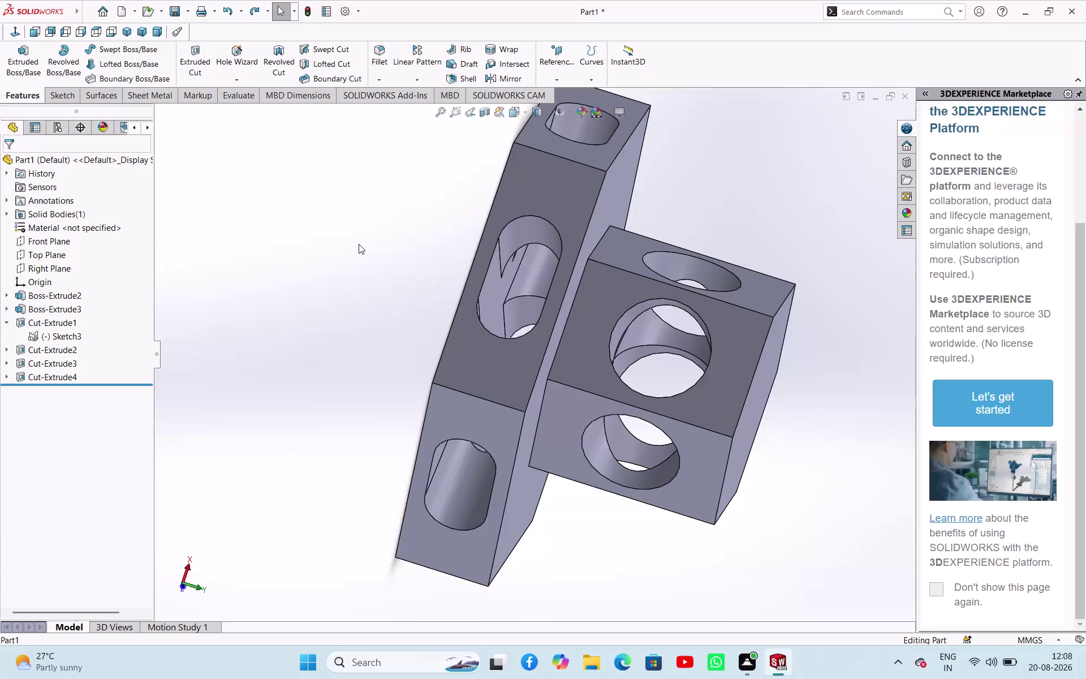
Orient the bracket model to the Front view with Ctrl+1.
key(ctrl+1)
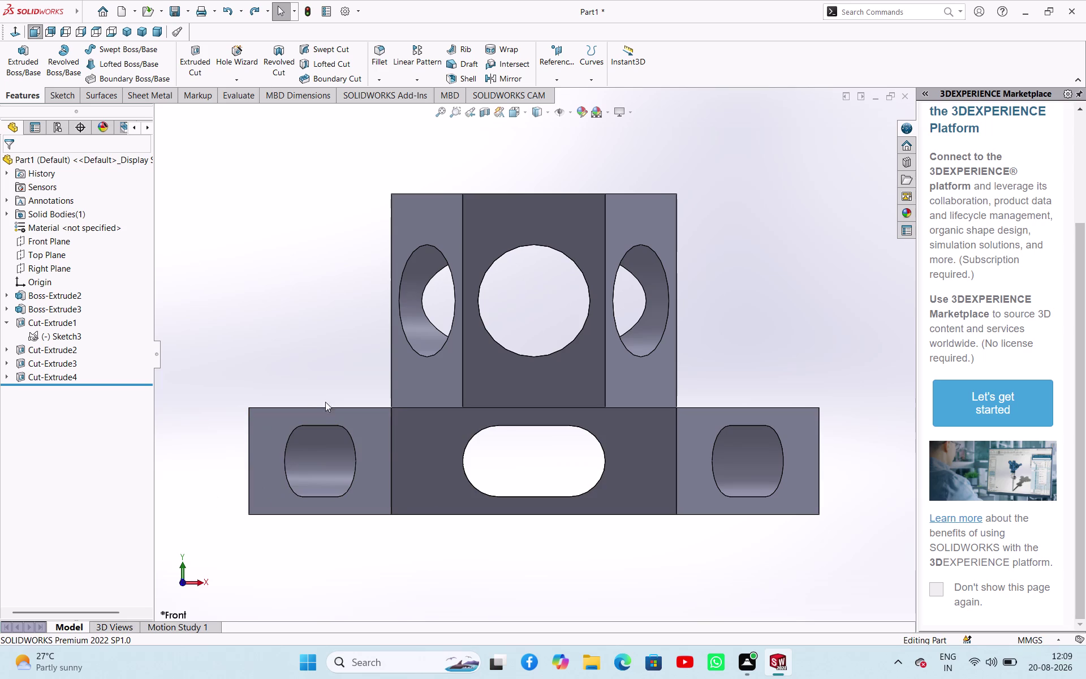
middle_drag(430, 370, 548, 462)
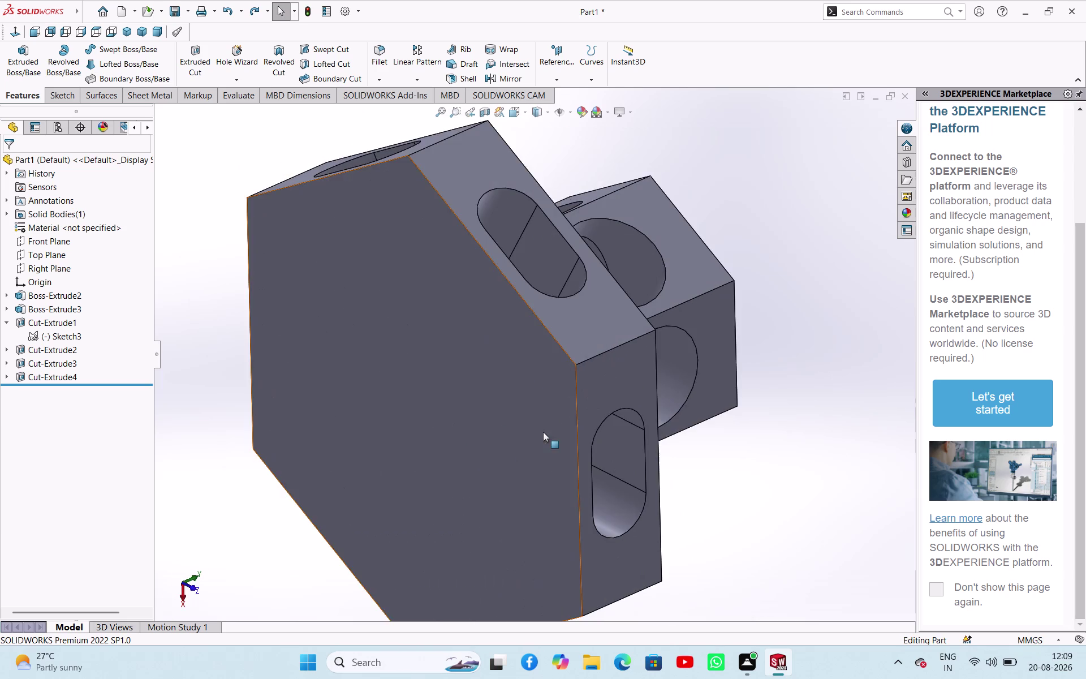
middle_drag(543, 432, 510, 535)
middle_drag(596, 354, 370, 434)
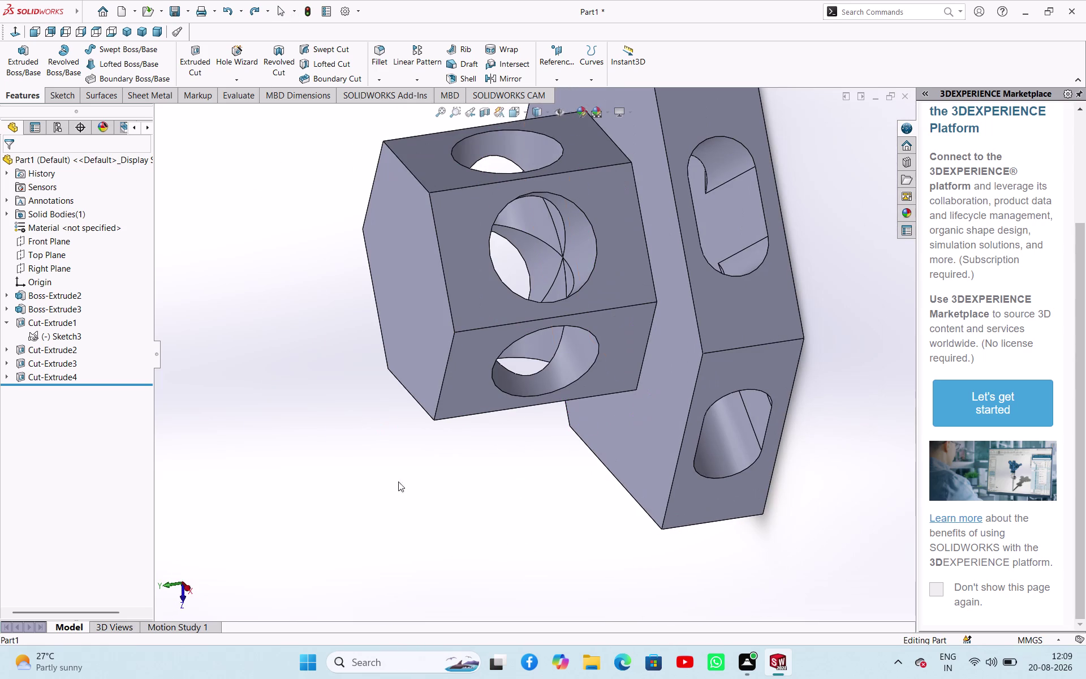
scroll(down, 3)
middle_drag(463, 270, 477, 278)
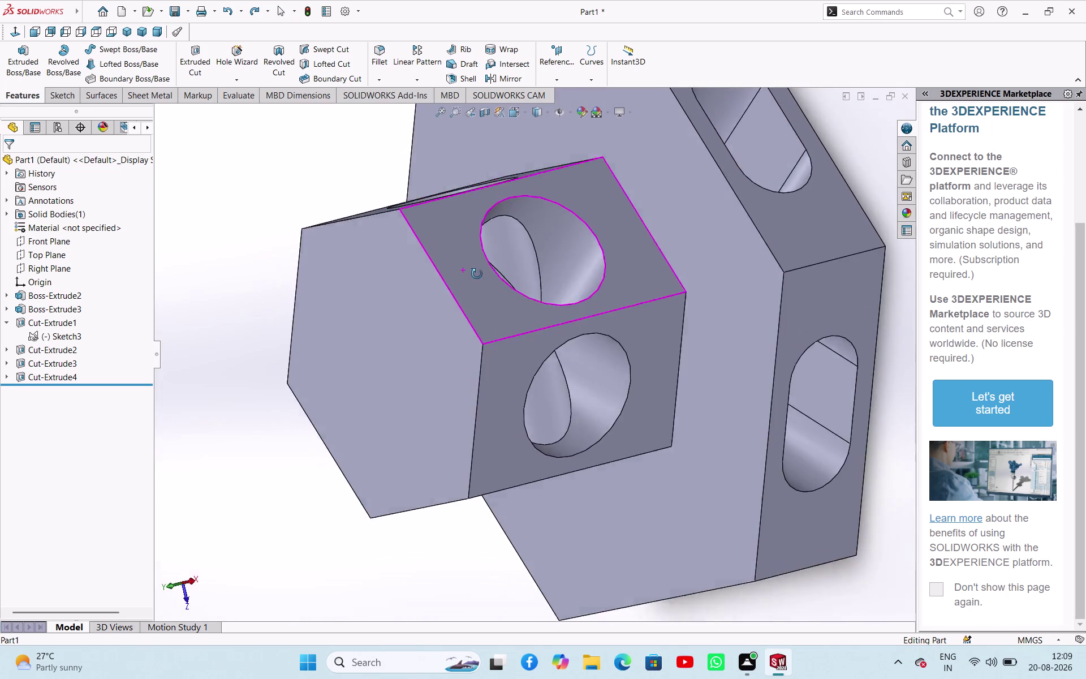
middle_drag(477, 277, 543, 223)
scroll(down, 3)
scroll(up, 3)
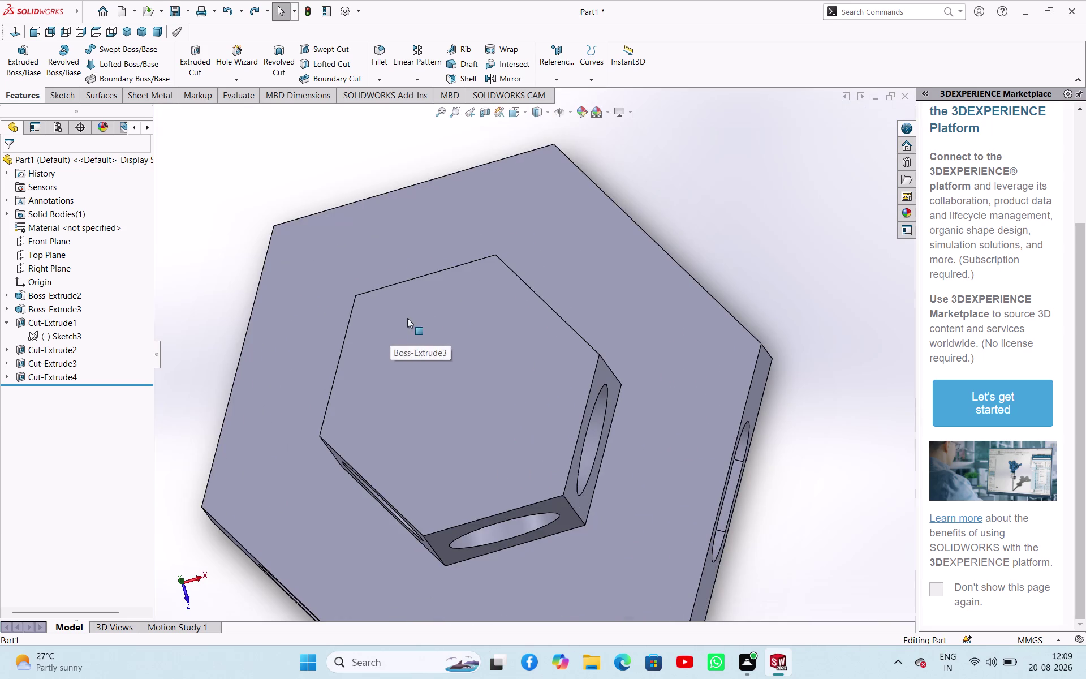
middle_drag(574, 367, 619, 363)
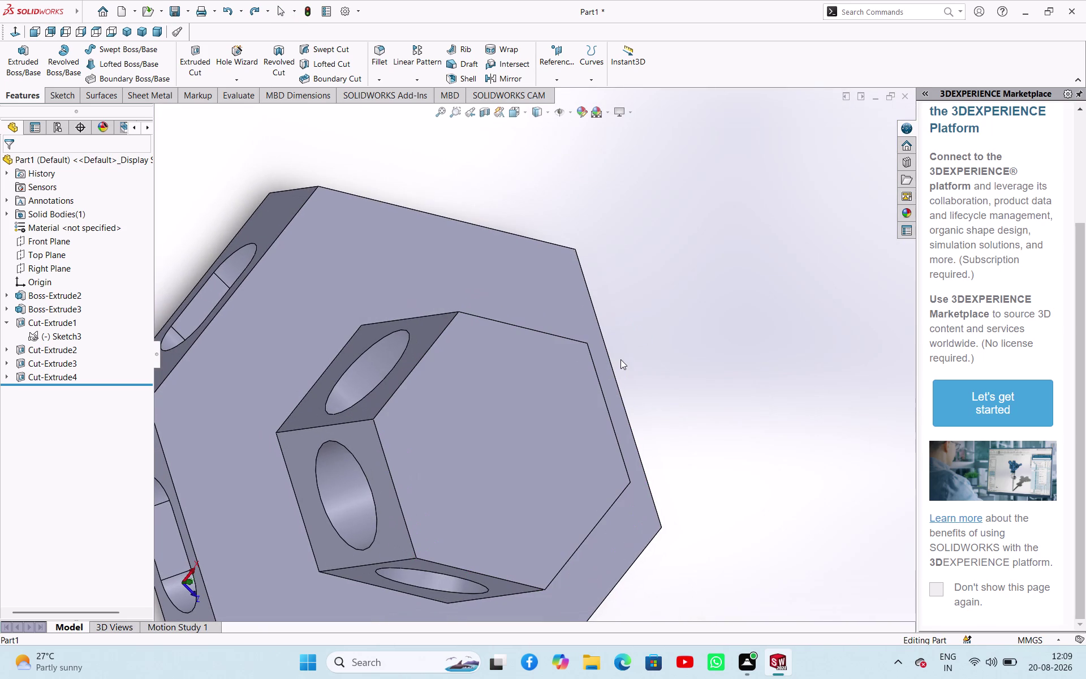
scroll(down, 3)
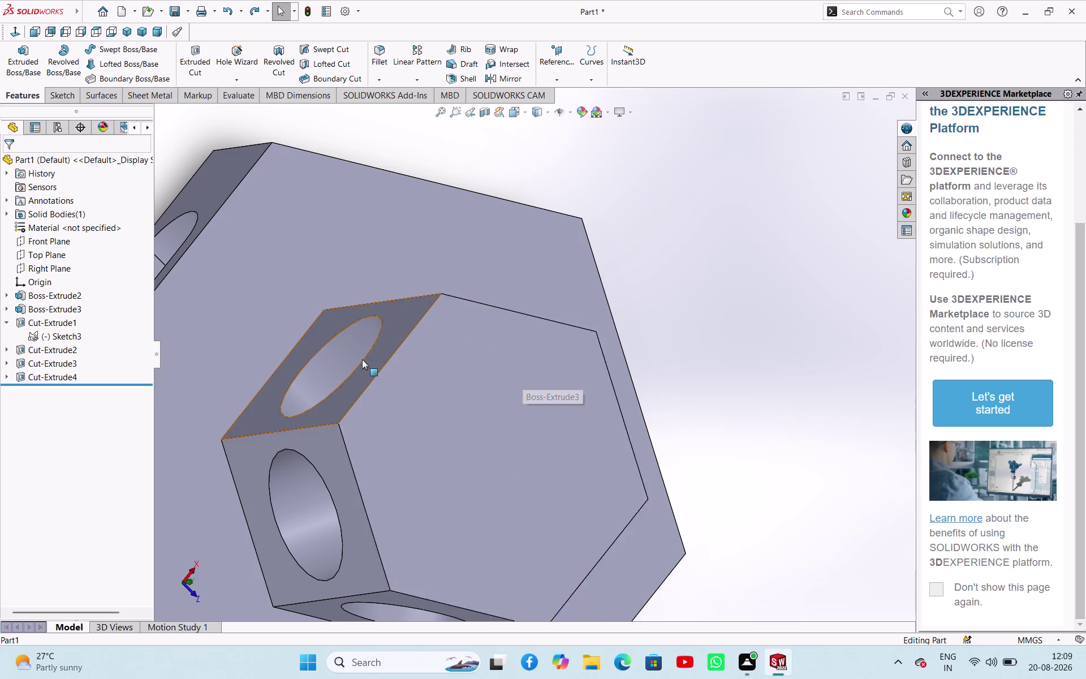
scroll(down, 3)
scroll(down, 3)
scroll(up, 3)
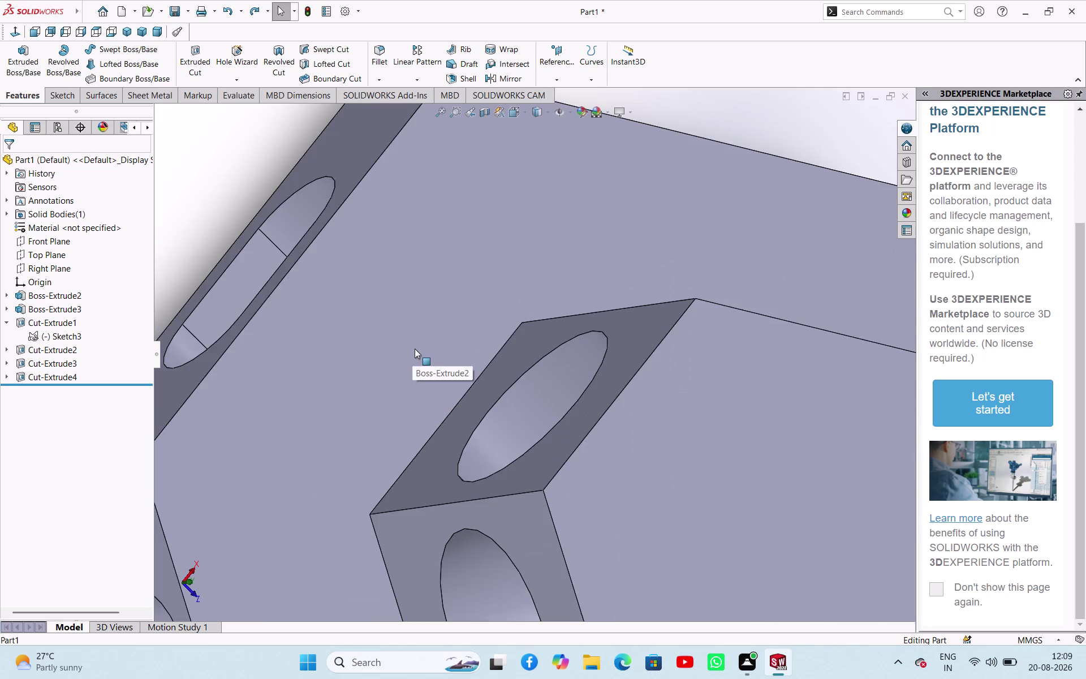
scroll(up, 3)
middle_drag(662, 371, 564, 330)
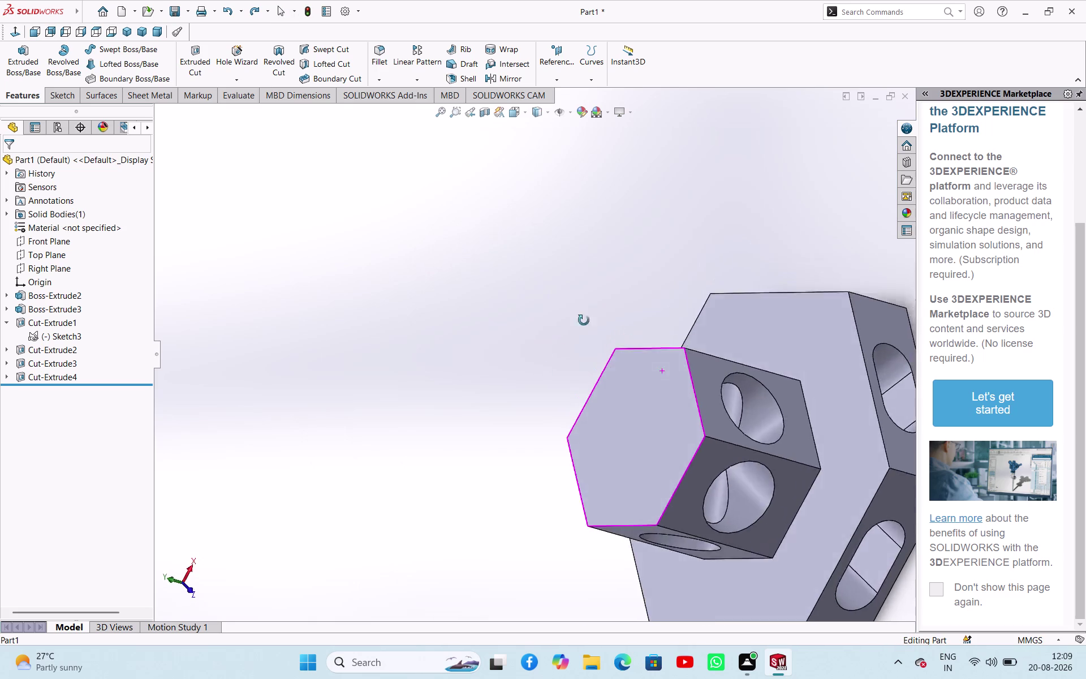
middle_drag(564, 330, 647, 321)
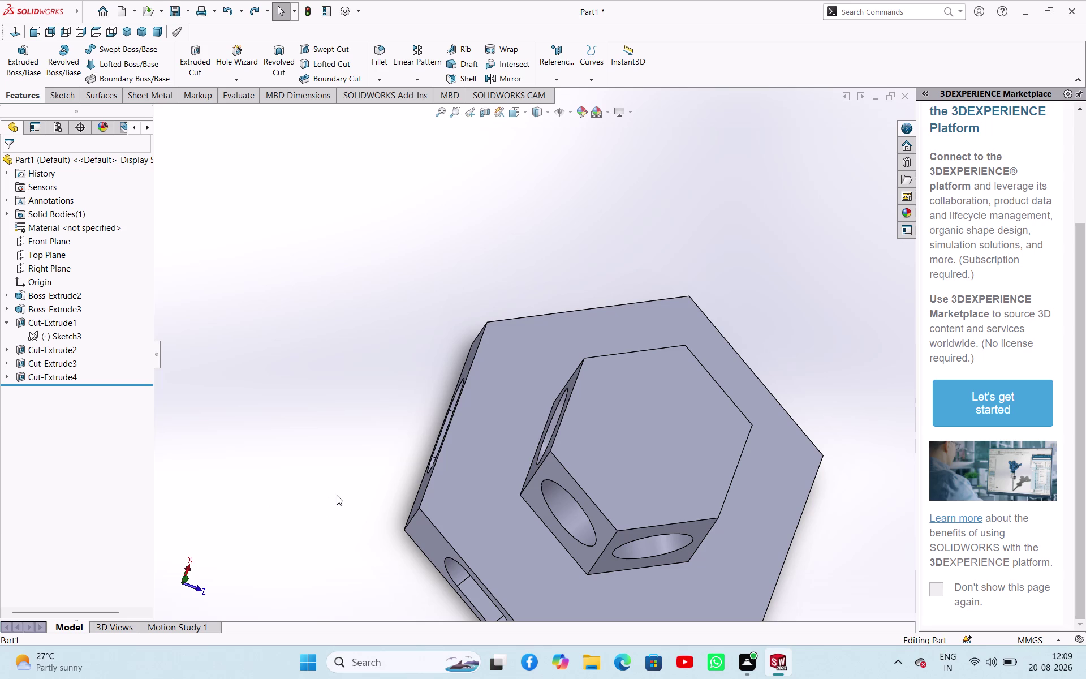
key(ctrl+s)
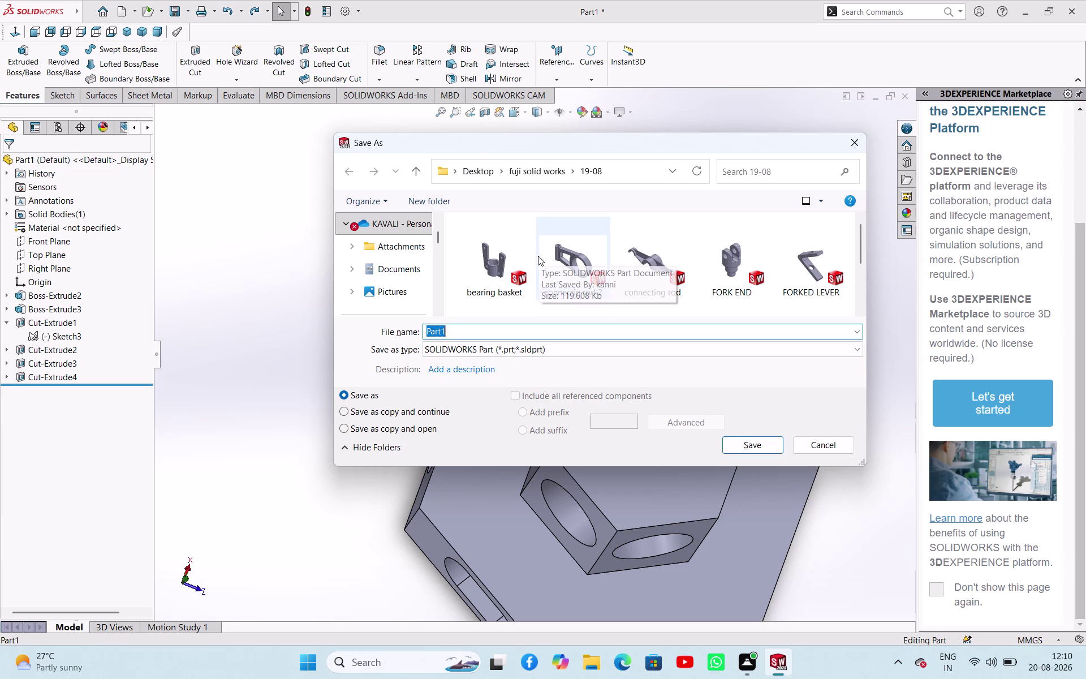
Try a PNG file type in the 20-08 folder, then cancel that save attempt.
click(517, 350)
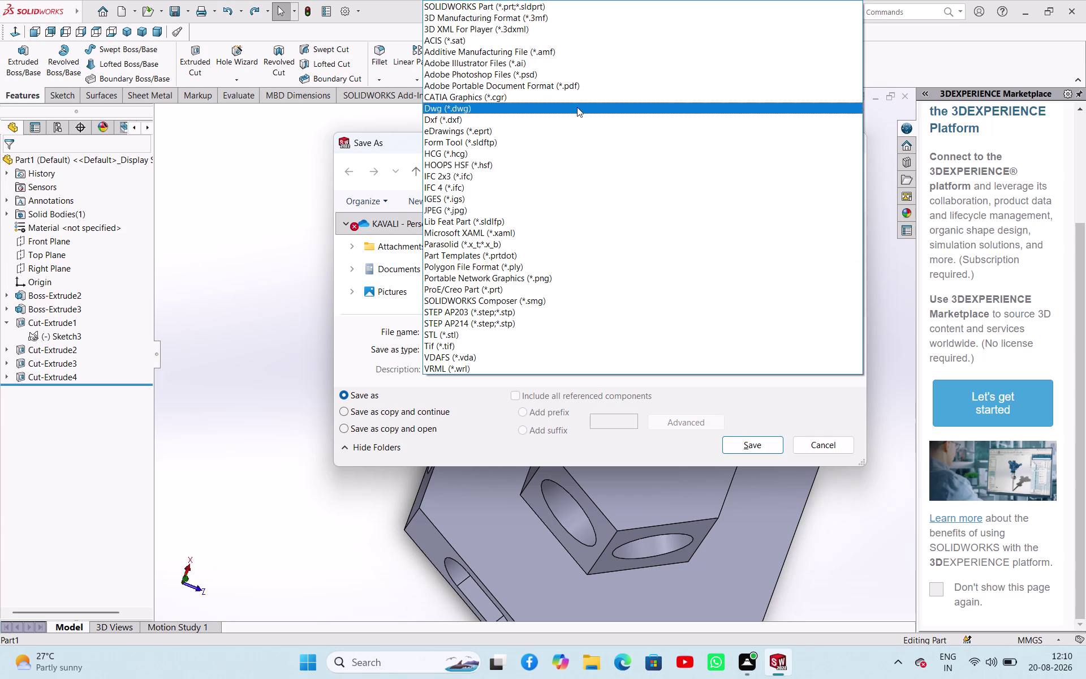
click(566, 276)
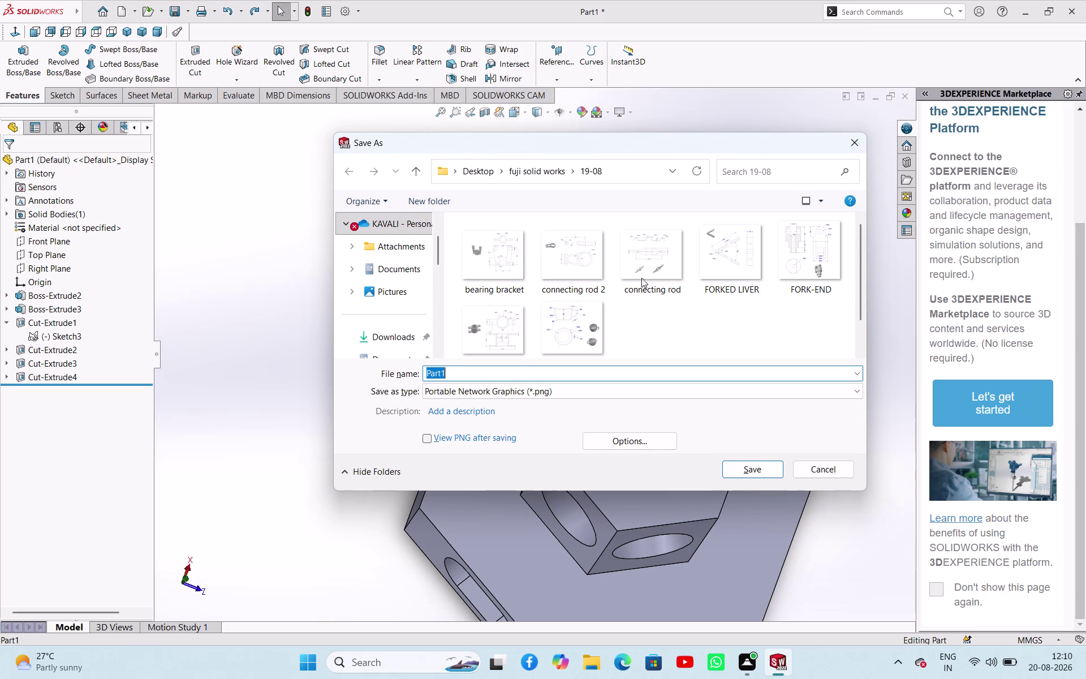
click(412, 173)
double_click(496, 281)
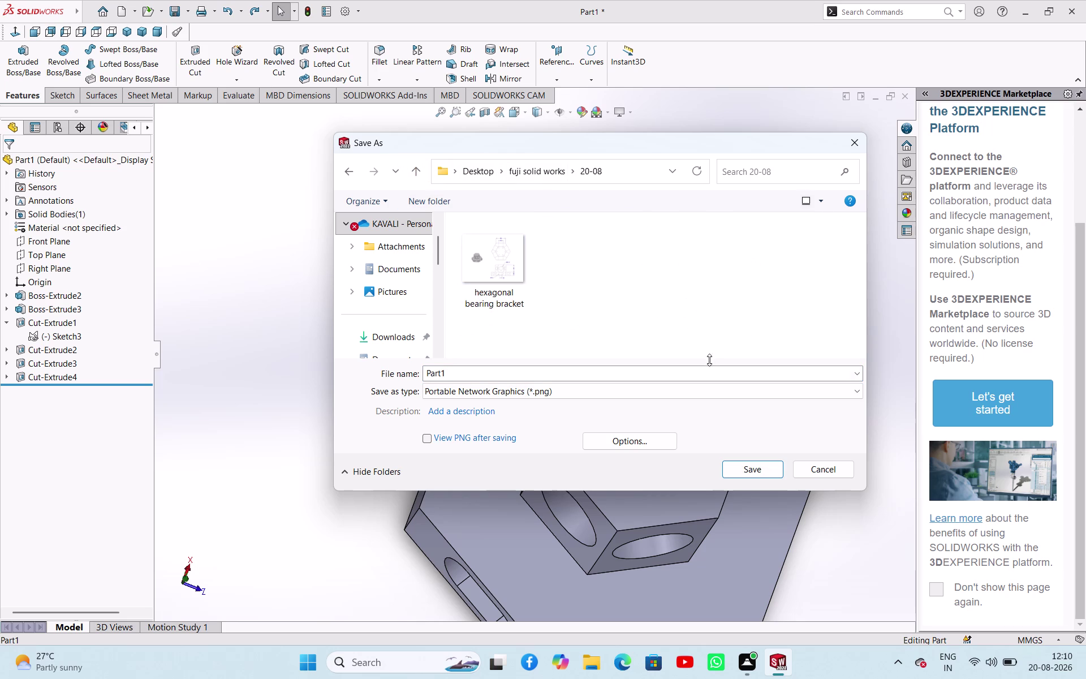
click(681, 388)
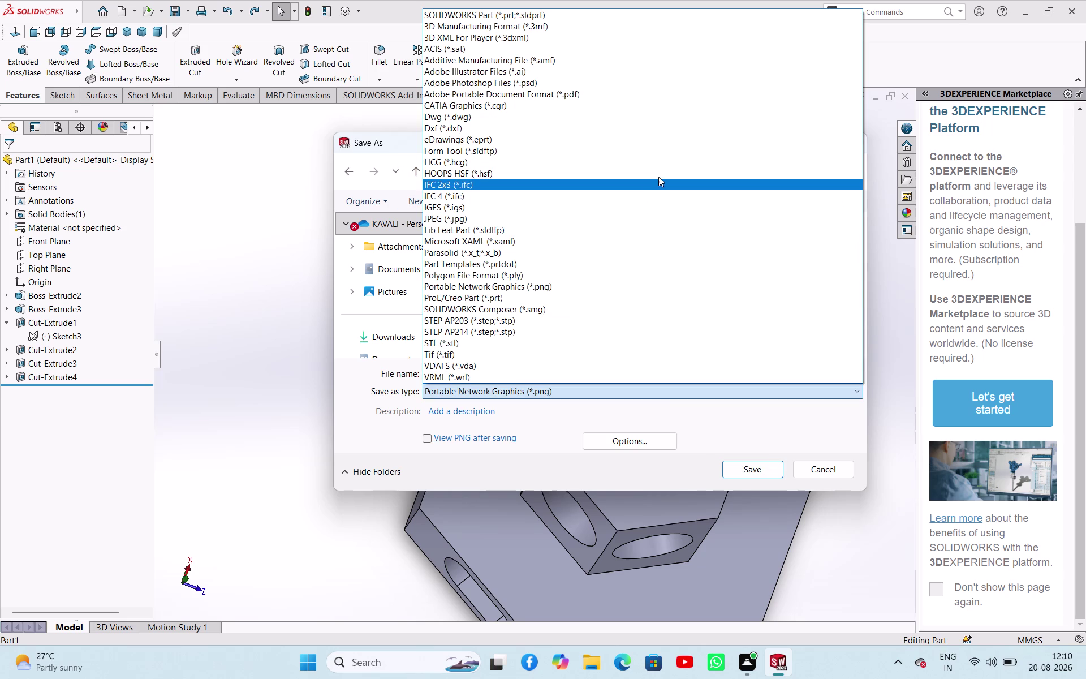
click(263, 172)
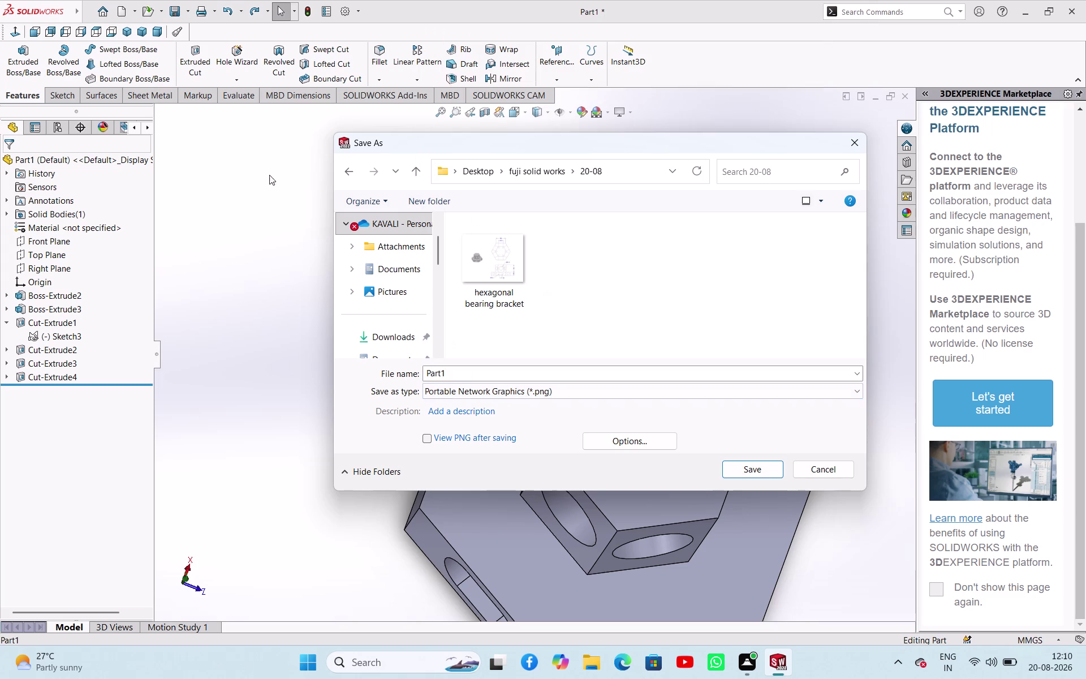
click(853, 143)
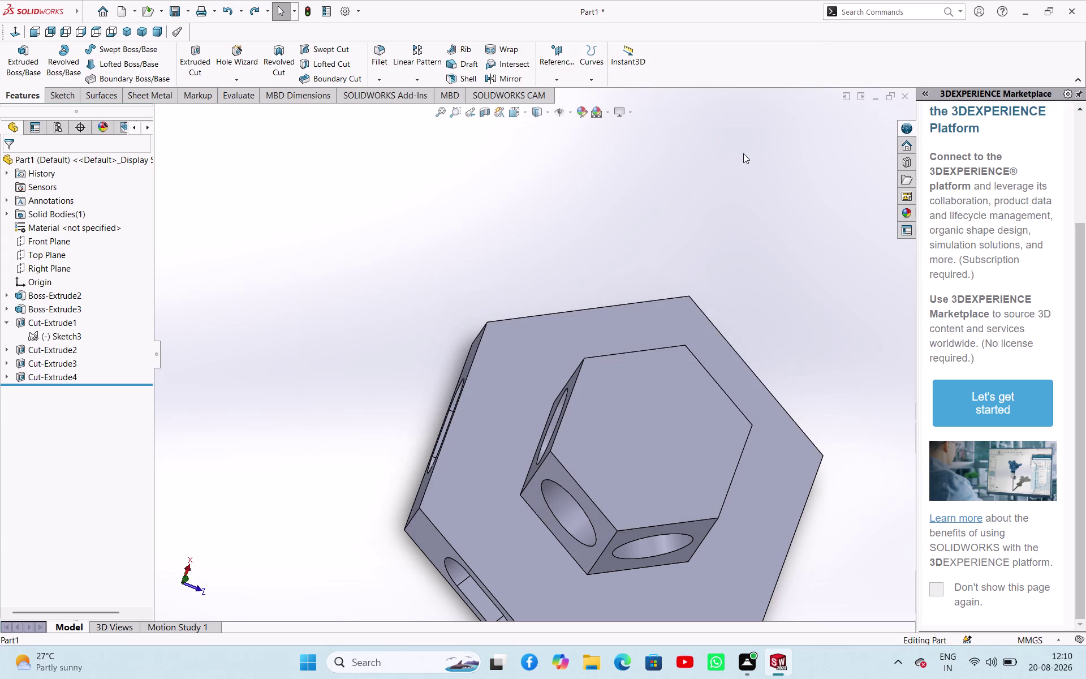
Save the part as 'hexagonal bearing bracket' in fuji solid works > 20-08.
key(ctrl+s)
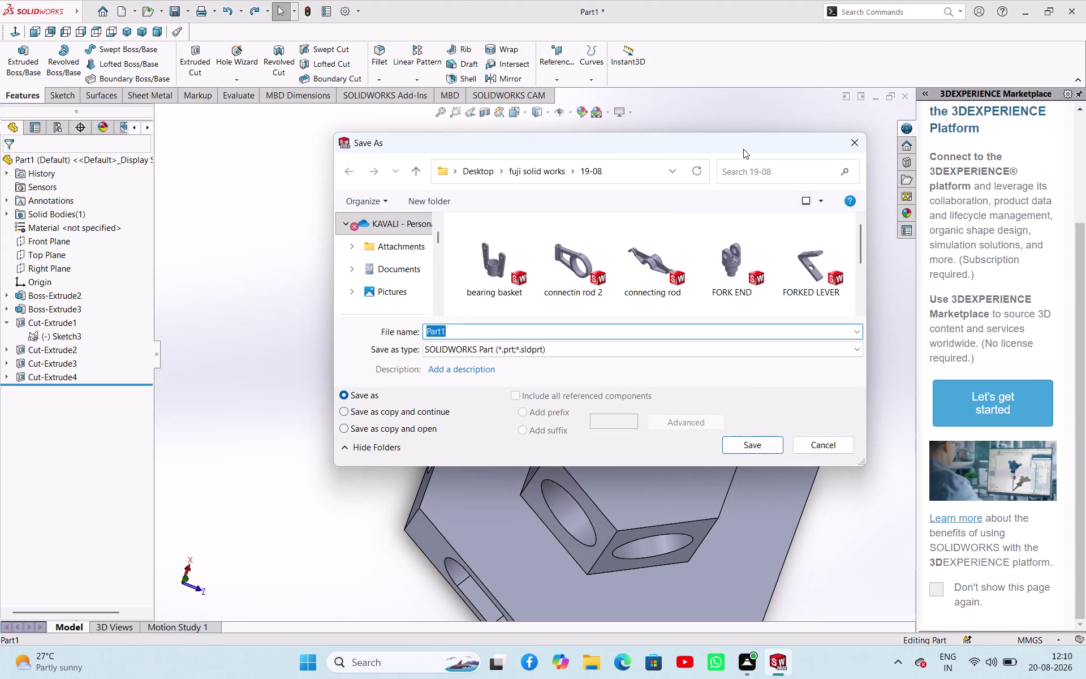
text(hex)
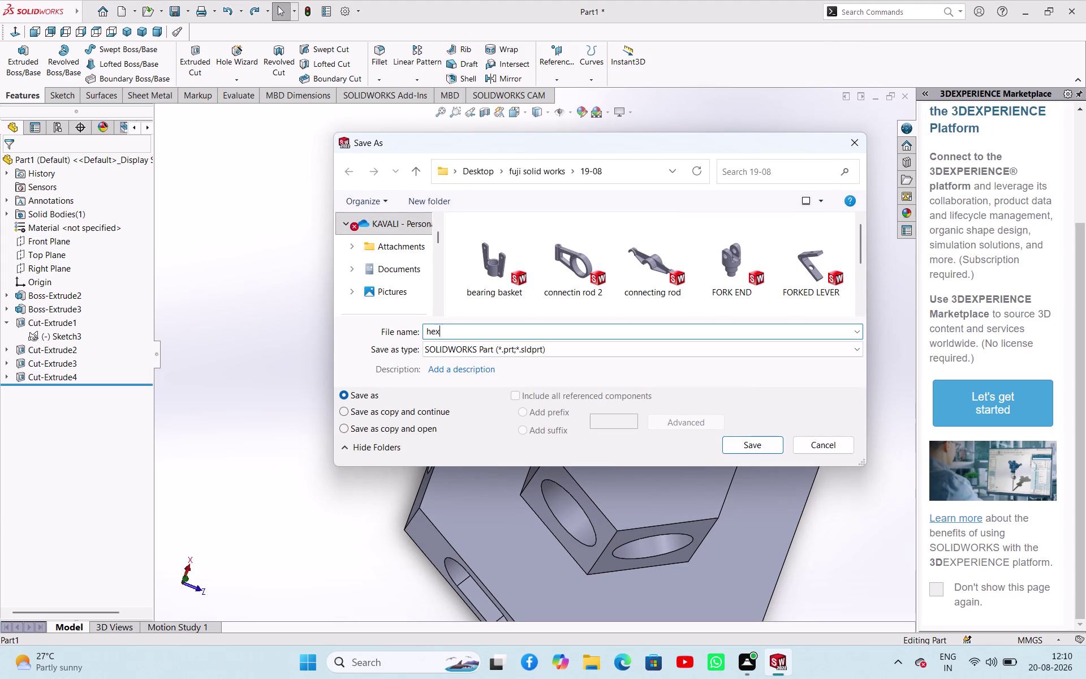
text(agona)
text(l b)
text(e)
text(aring)
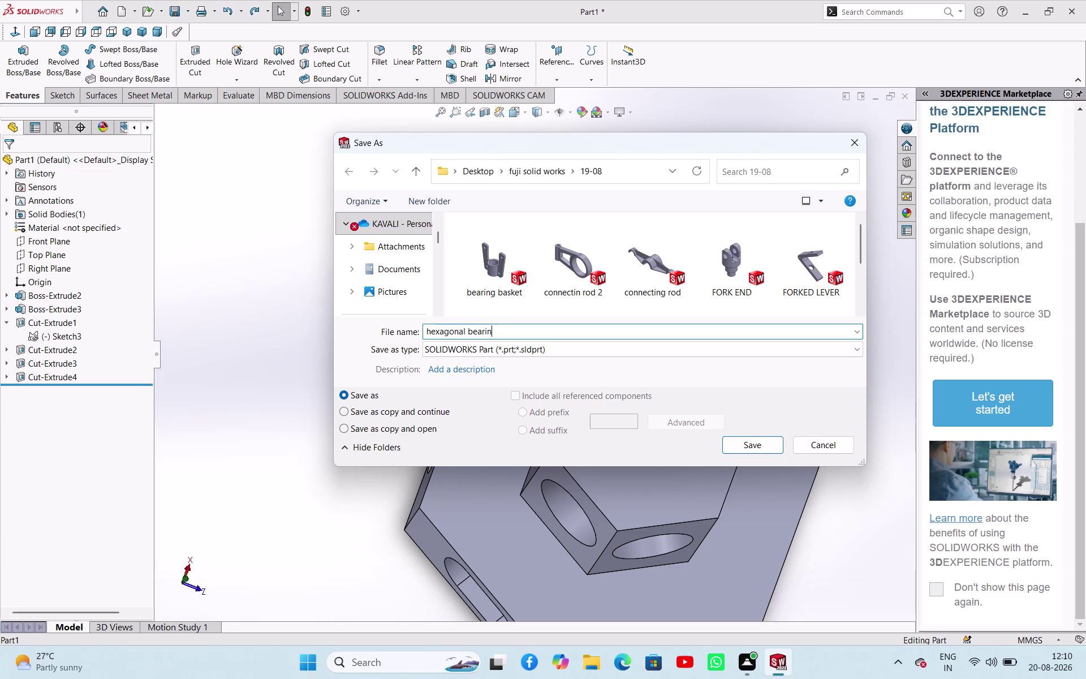
key(space)
text(brack)
text(et)
click(425, 172)
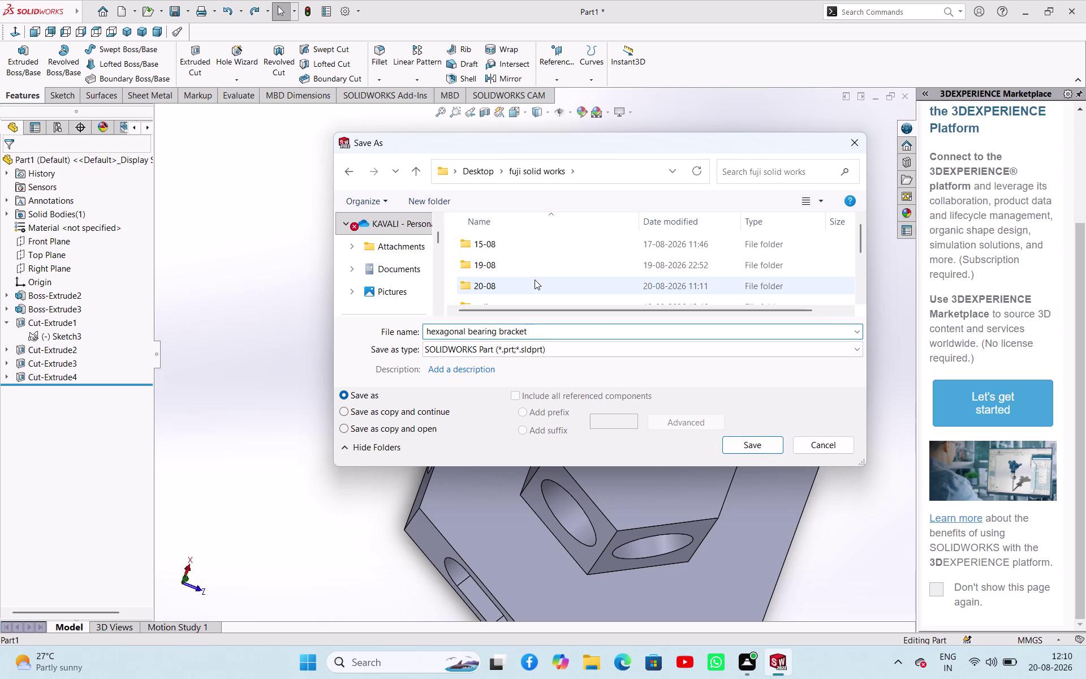
double_click(534, 280)
click(751, 445)
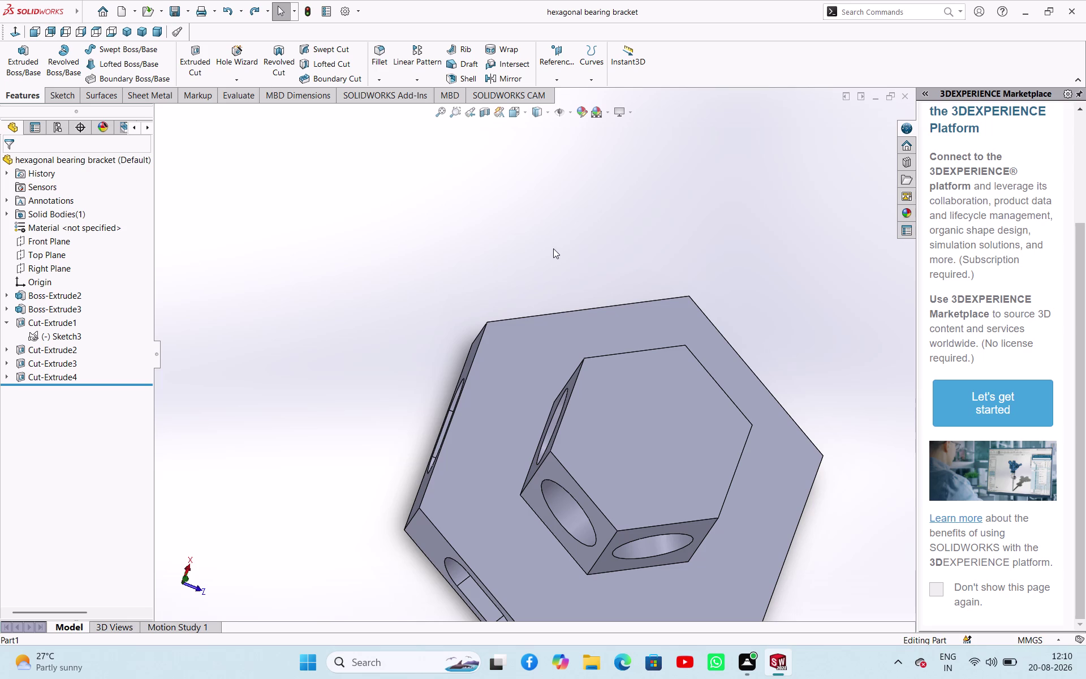
key(ctrl+n)
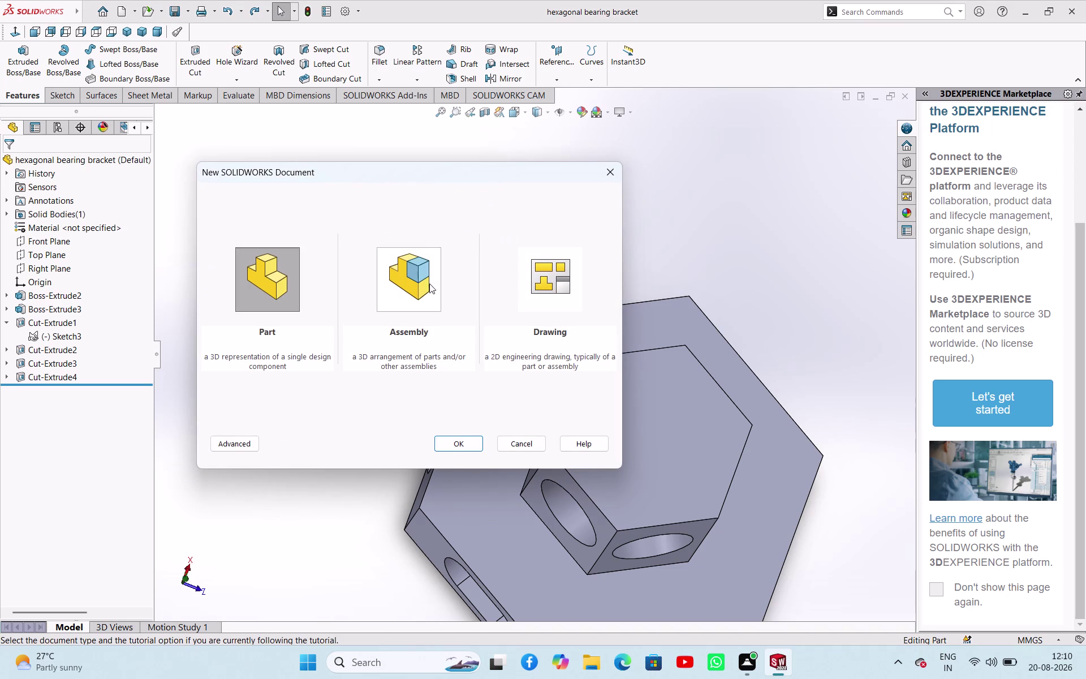
Create a new drawing document on an A4 sheet.
click(528, 284)
click(435, 444)
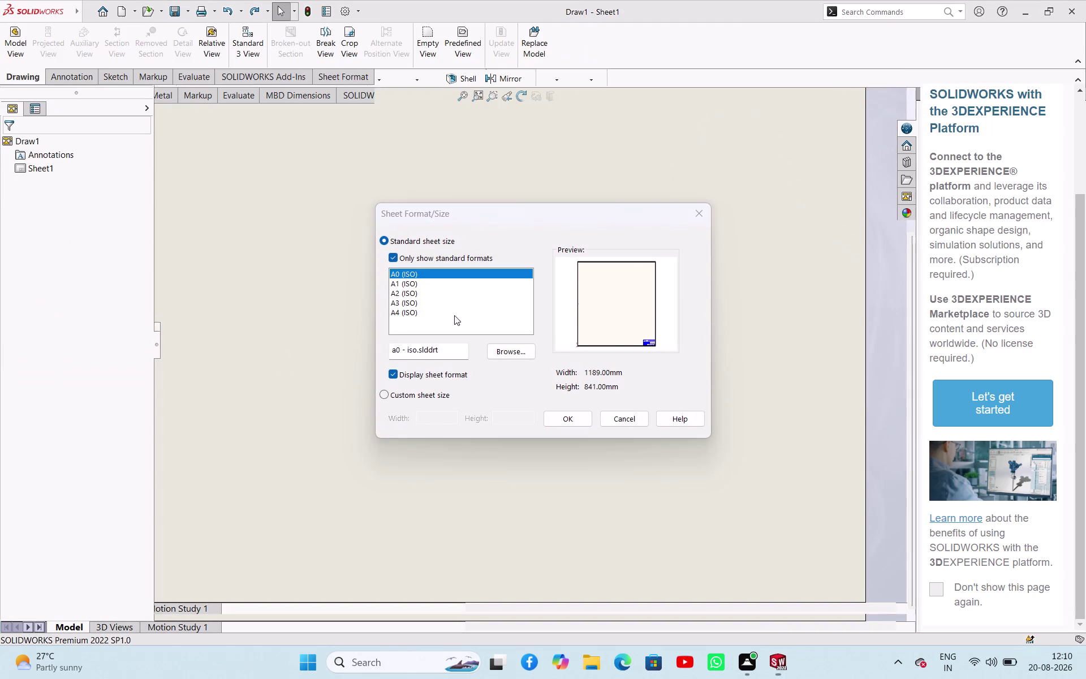
click(439, 315)
click(564, 425)
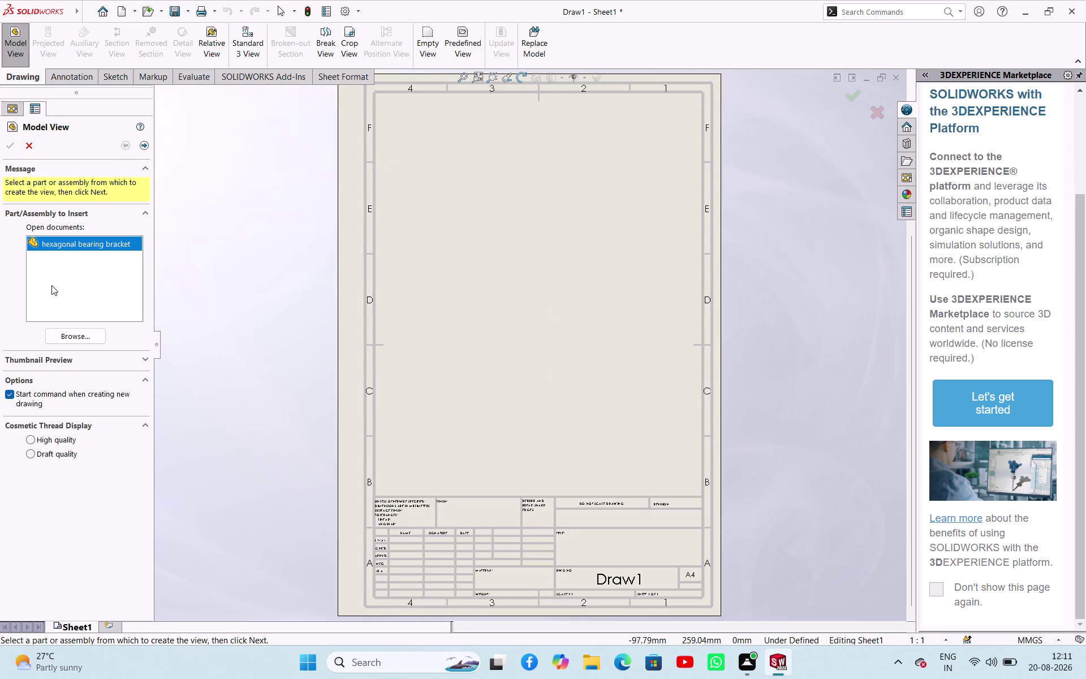
Load the hexagonal bearing bracket part into Model View with isometric orientation.
click(78, 337)
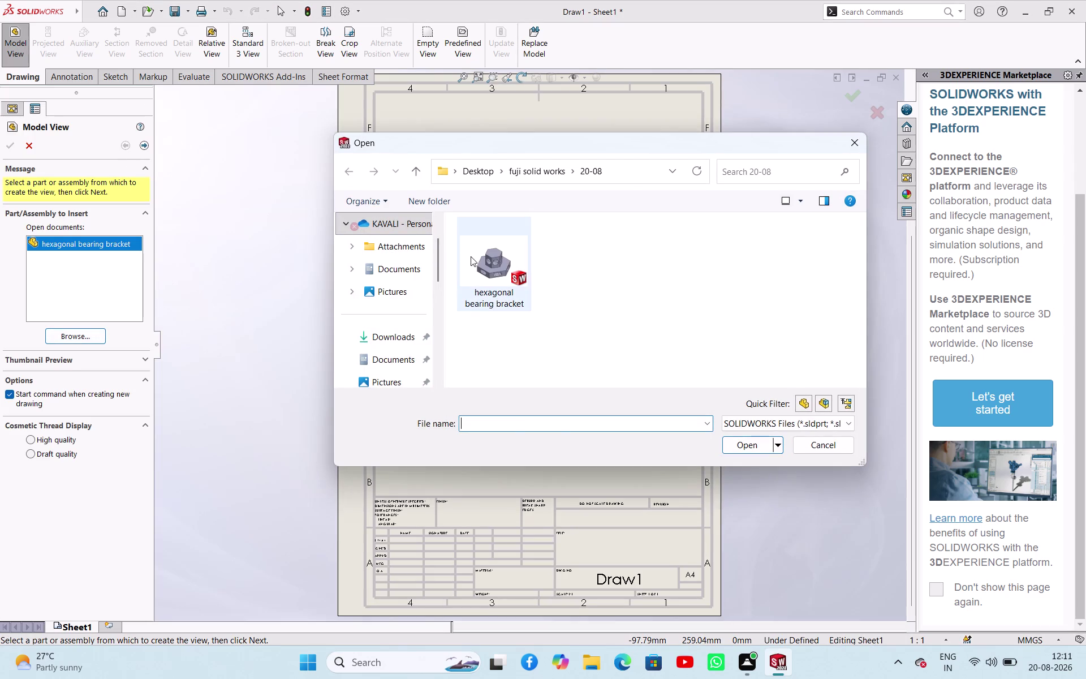
click(495, 269)
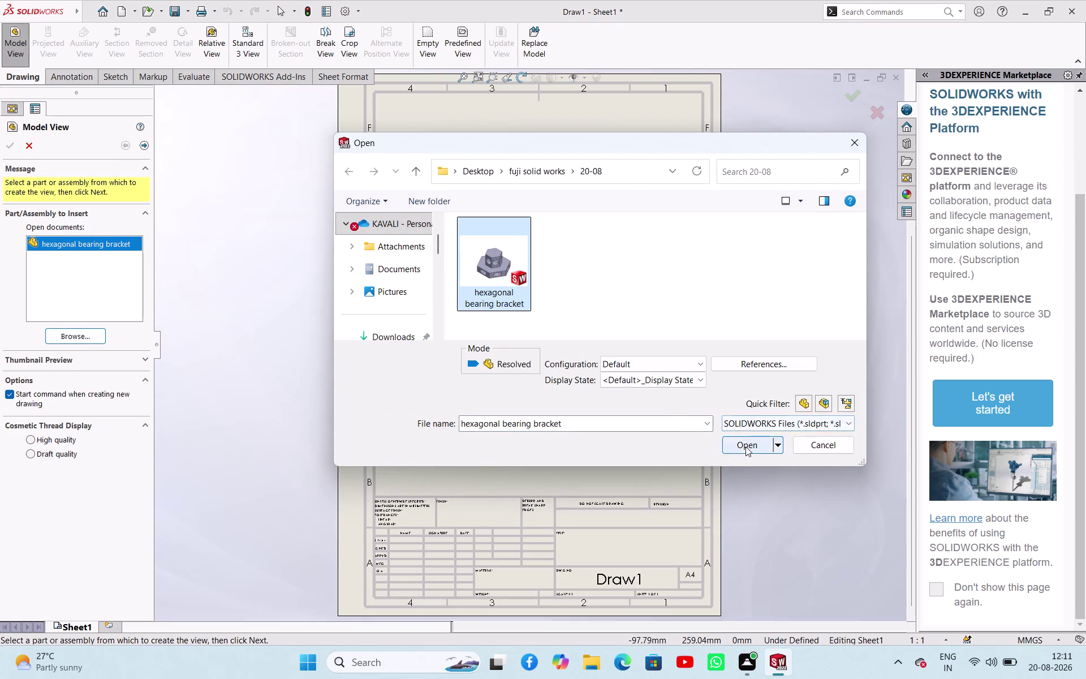
click(745, 447)
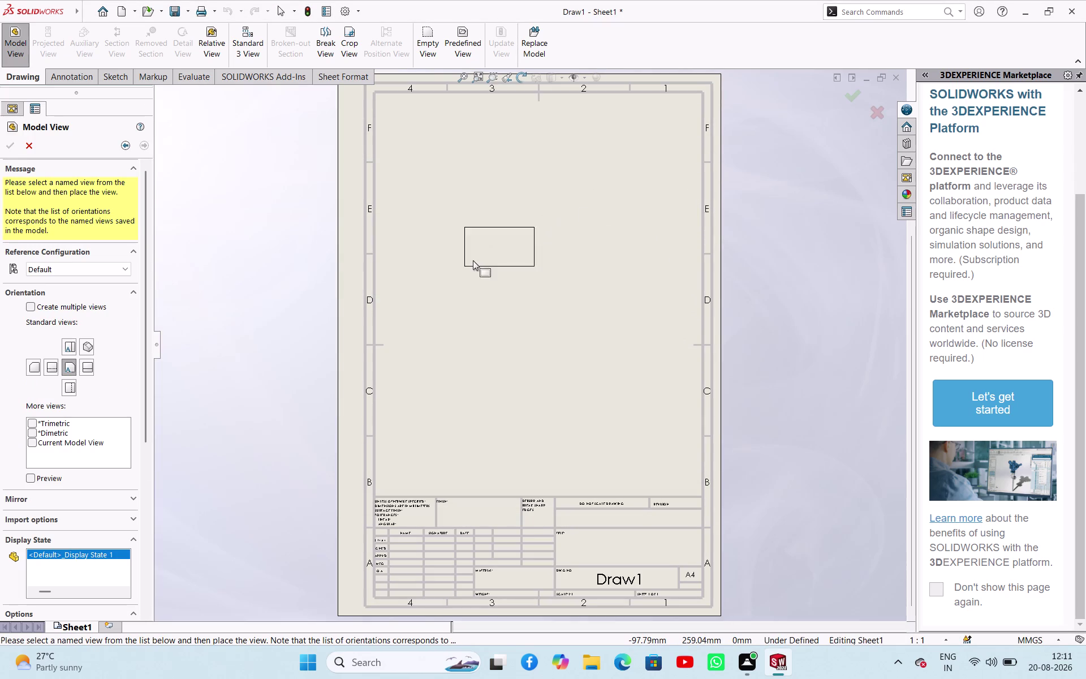
click(89, 349)
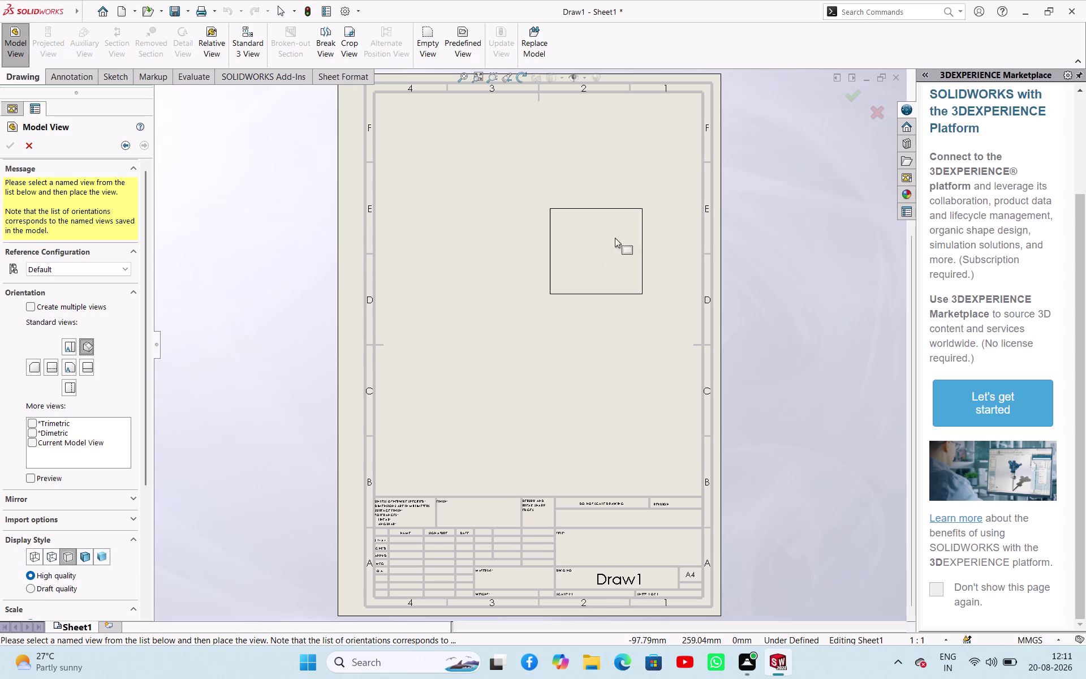
Place the isometric view shaded, at a custom 1:2 scale.
click(636, 177)
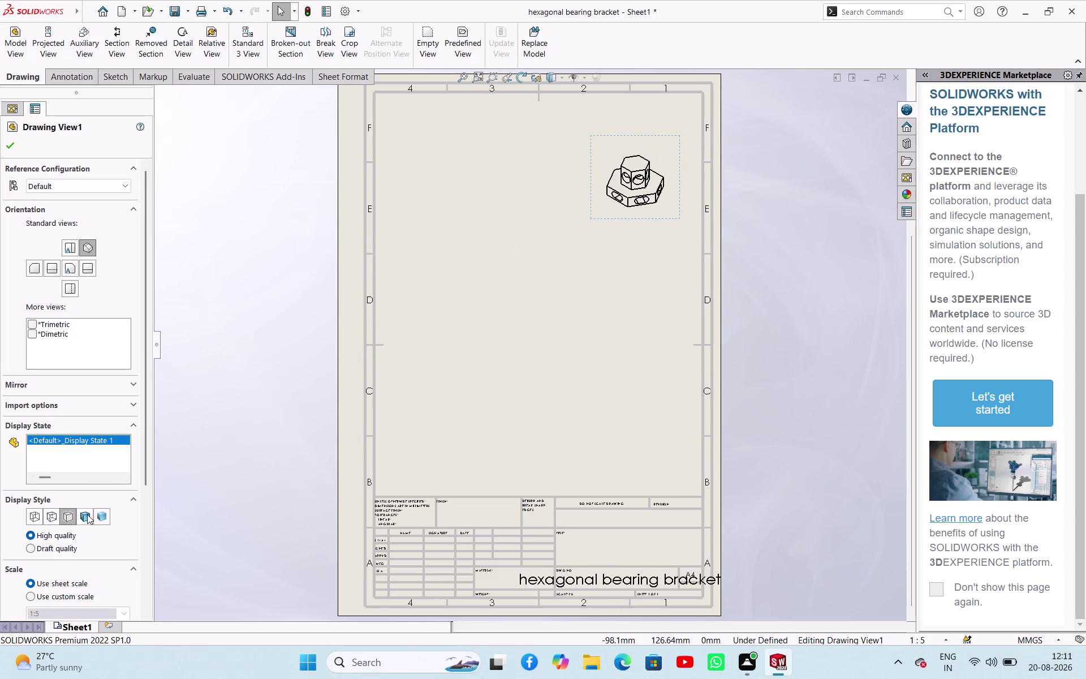
click(86, 514)
click(105, 518)
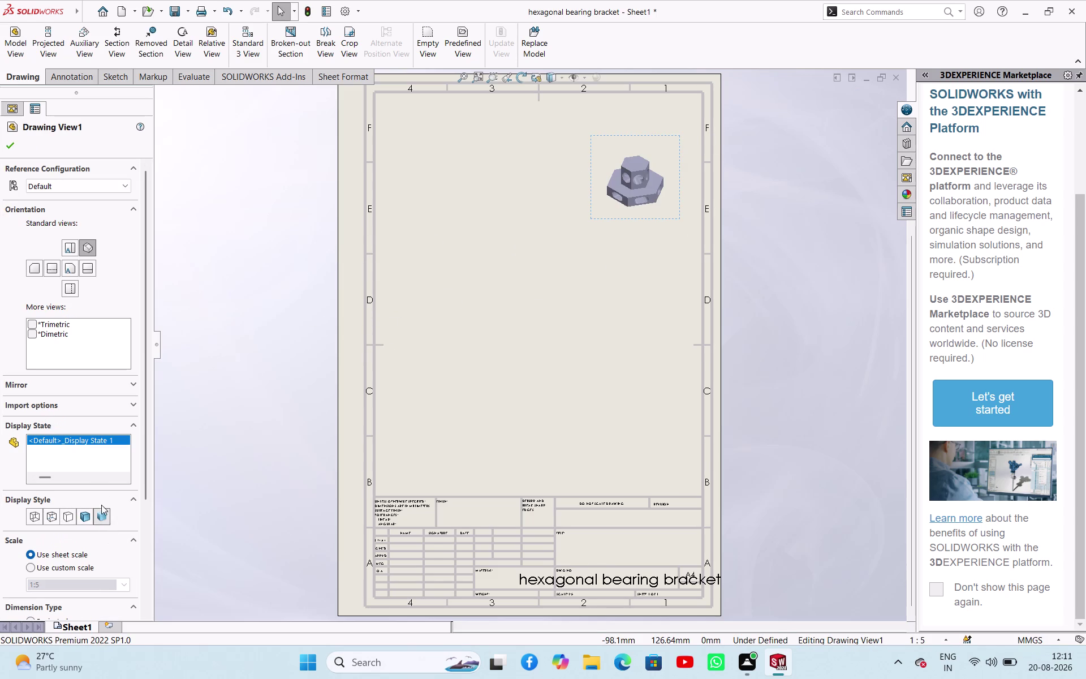
click(77, 567)
click(124, 588)
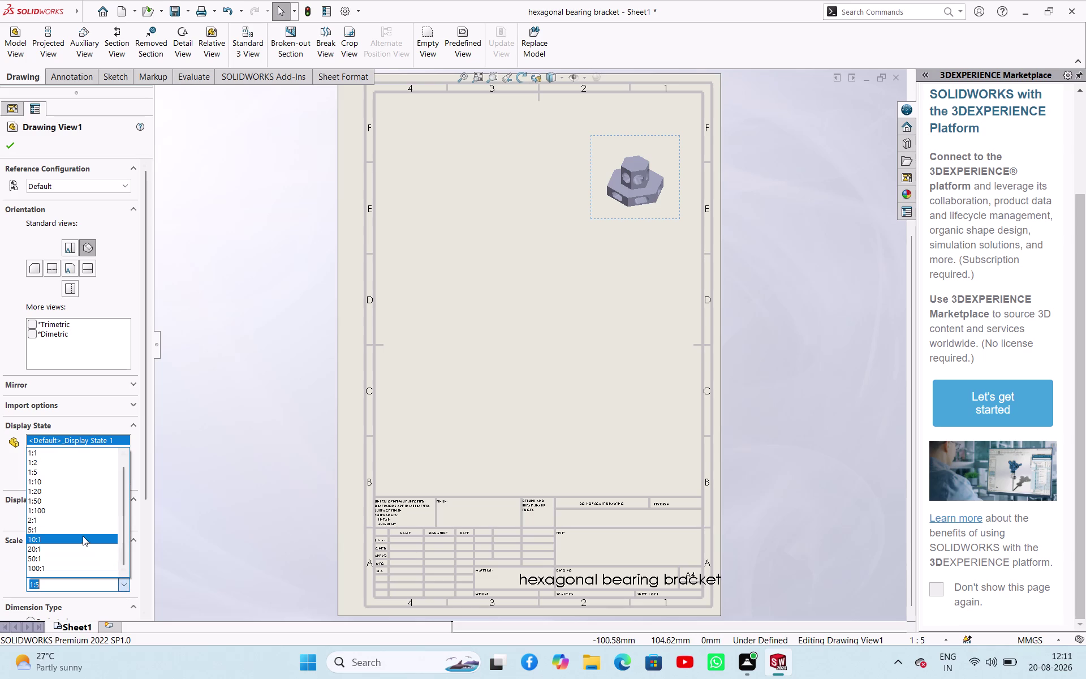
click(72, 521)
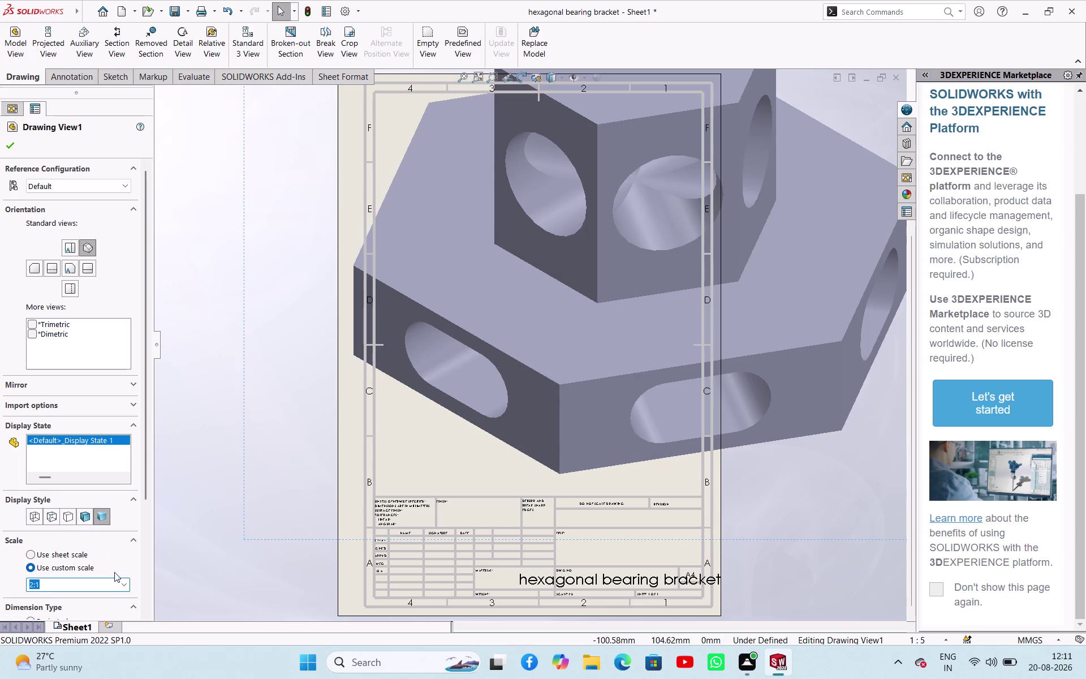
click(122, 584)
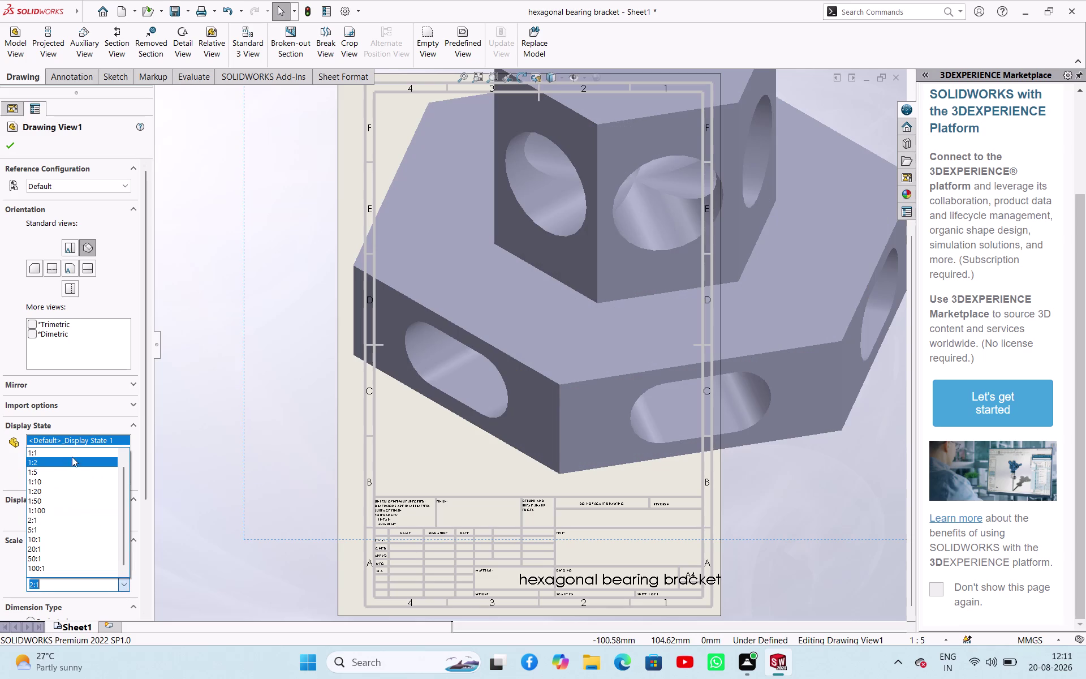
click(72, 453)
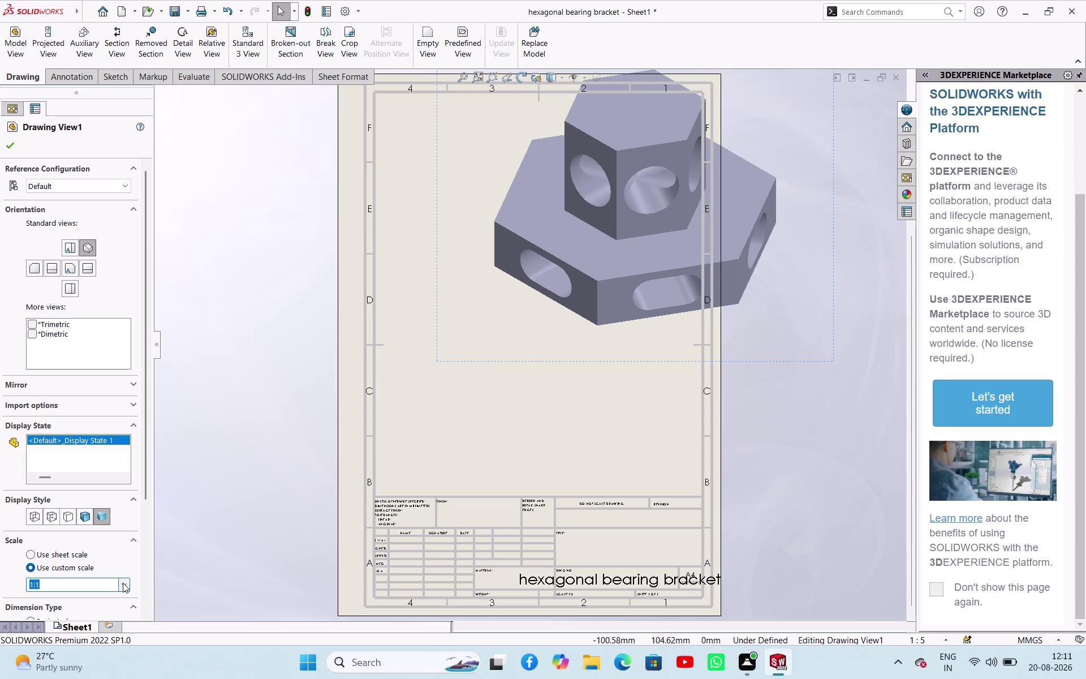
click(123, 583)
click(72, 464)
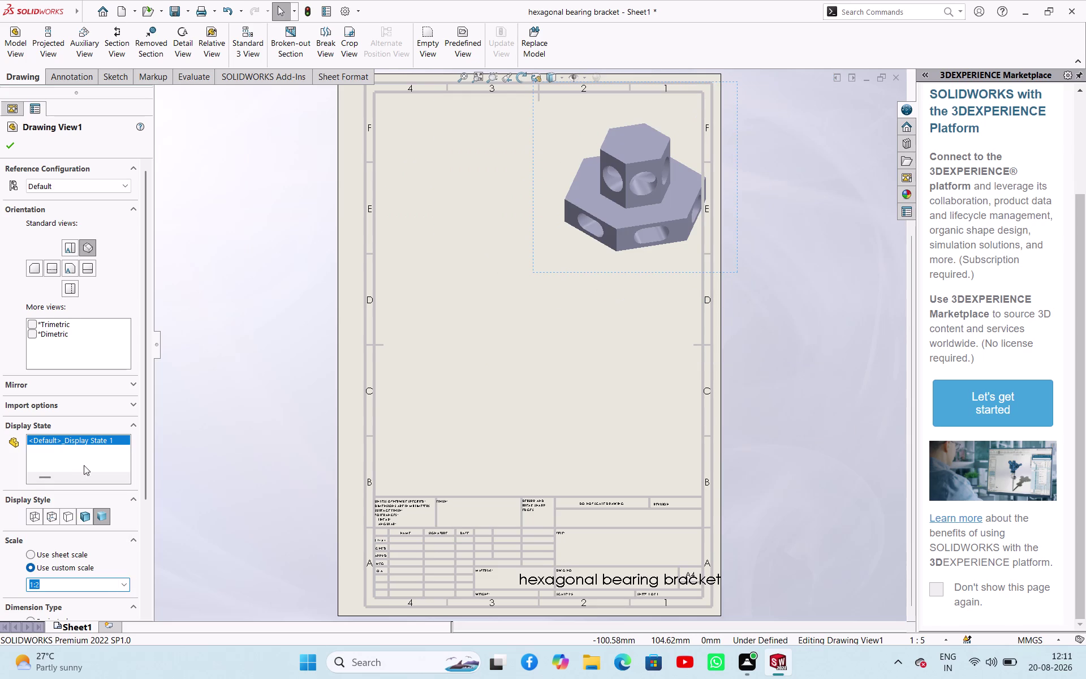
Move the isometric view into the sheet's top right and confirm it.
drag(533, 274, 518, 287)
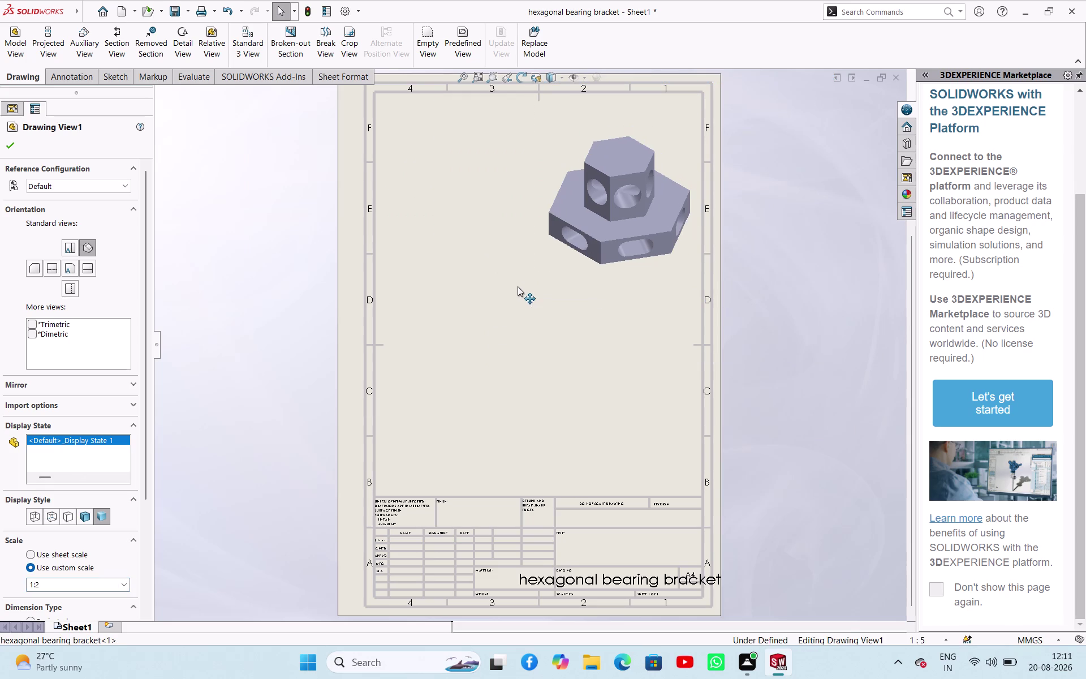
drag(518, 286, 512, 274)
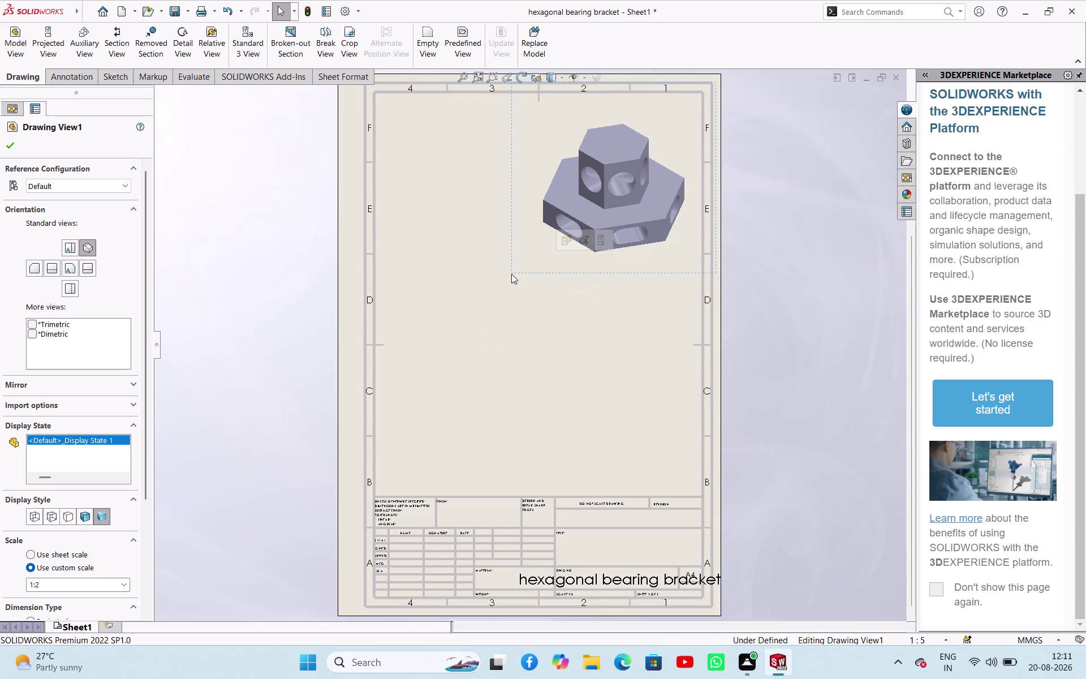
click(13, 147)
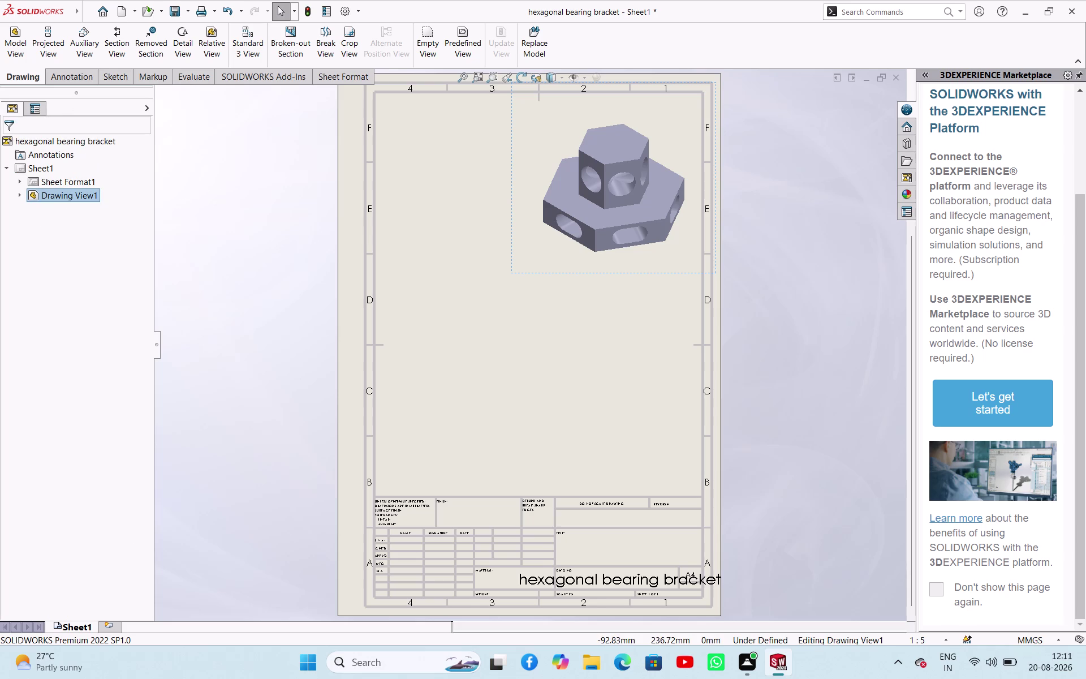
click(22, 46)
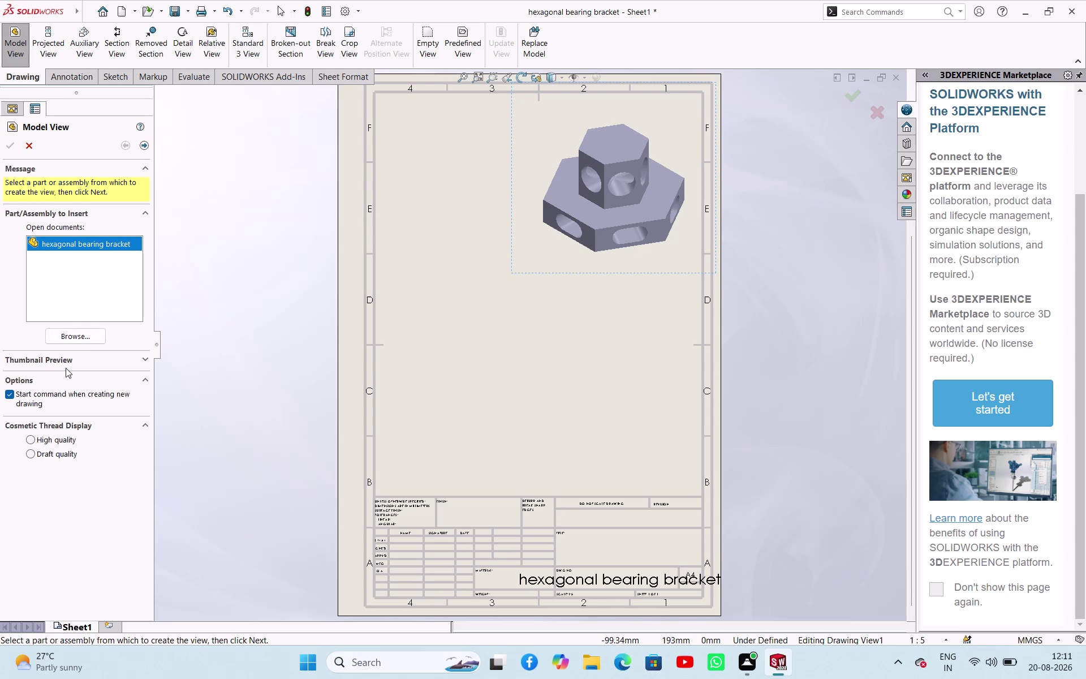
Browse to the hexagonal bearing bracket part and pick the new view's orientation.
click(65, 339)
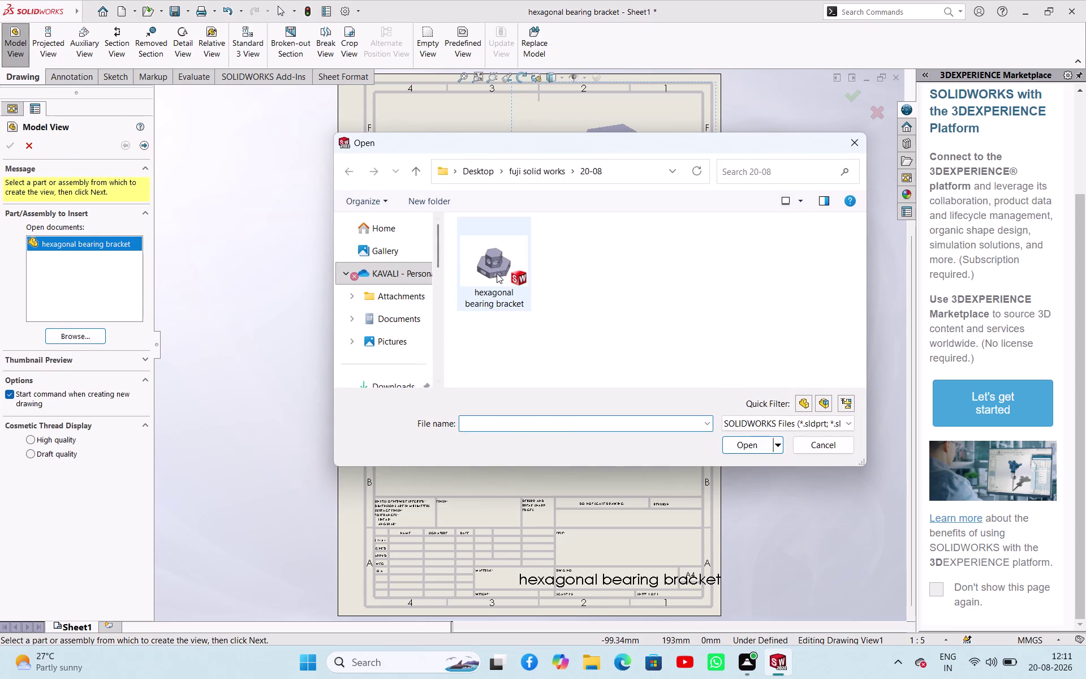
drag(496, 273, 501, 283)
click(762, 445)
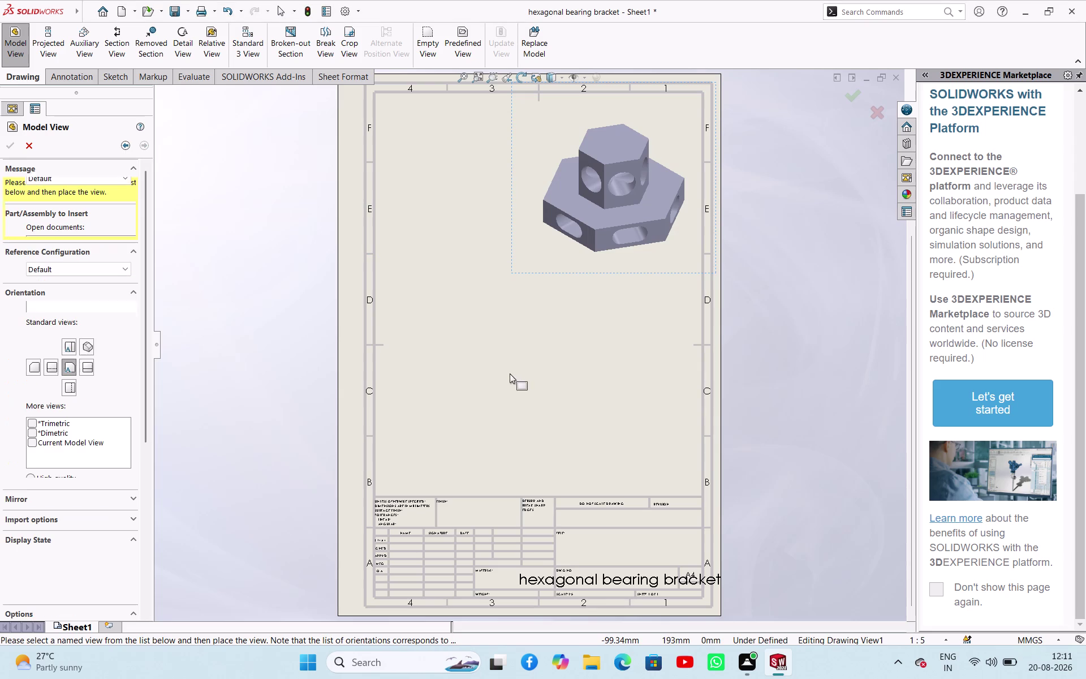
click(439, 362)
click(460, 275)
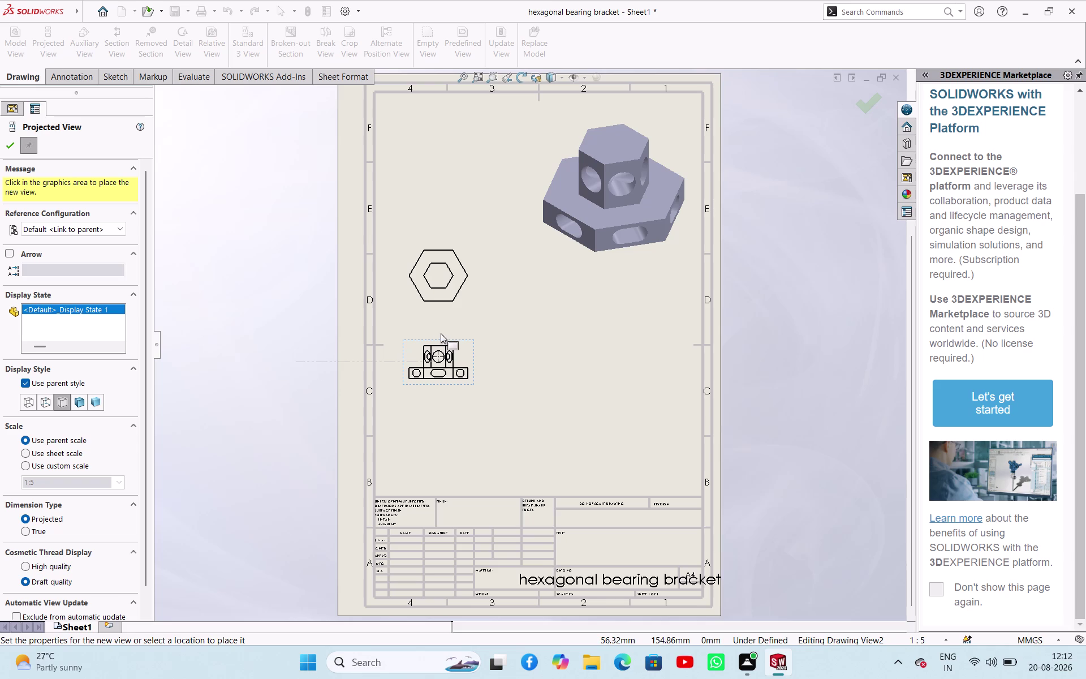
Give the top view its own style showing hidden edges as dashed lines.
key(Escape)
click(460, 296)
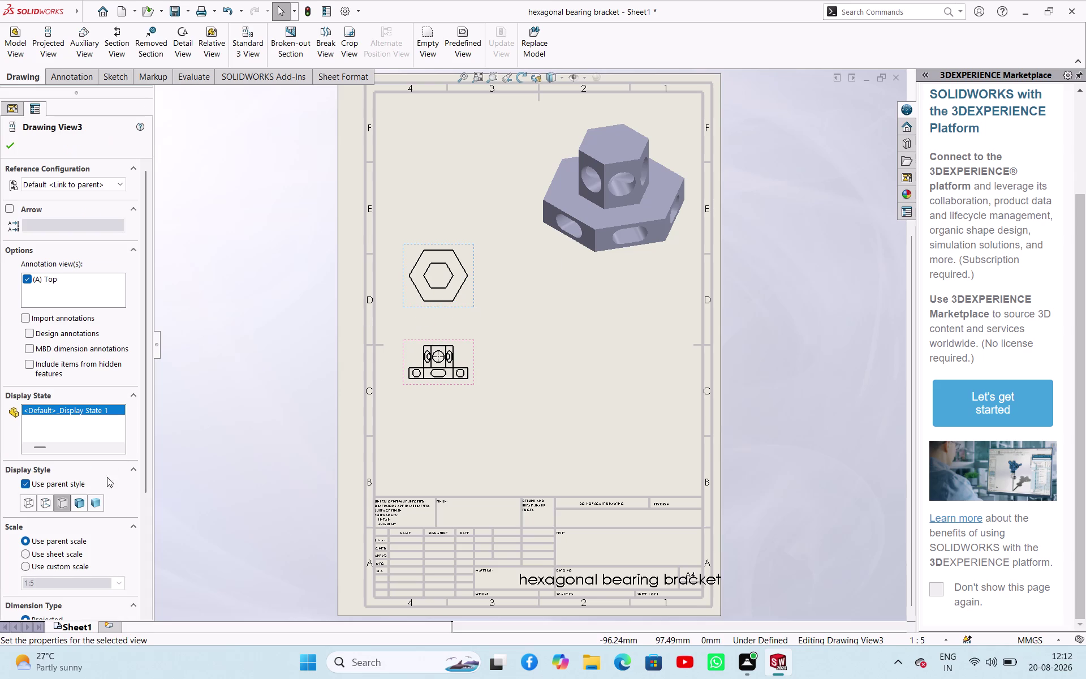
click(47, 510)
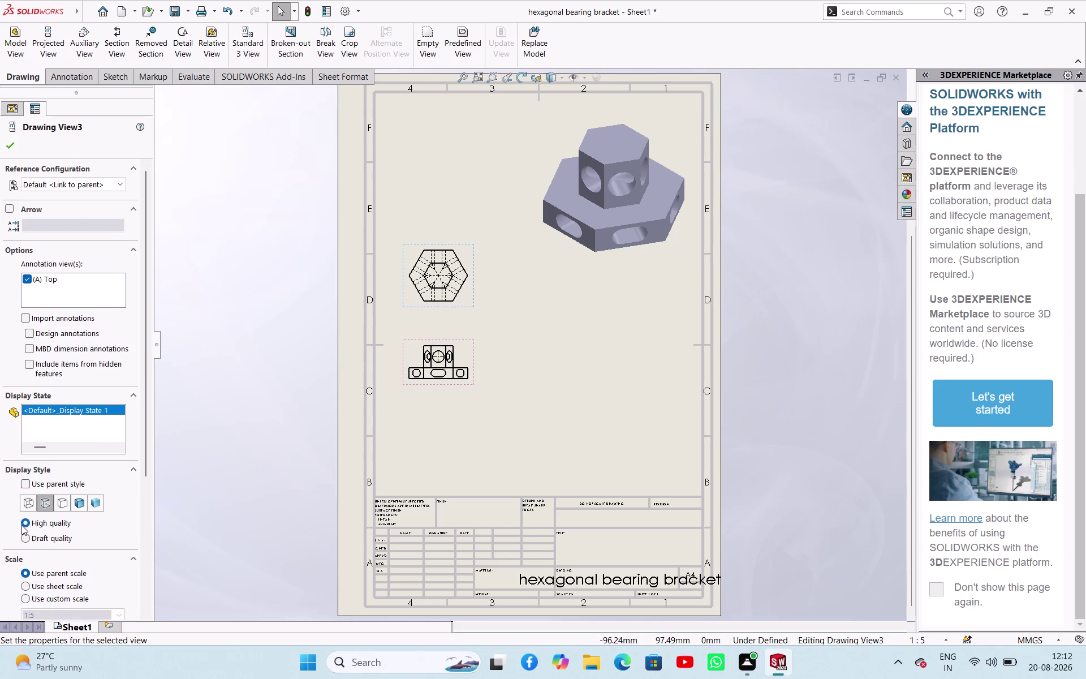
click(31, 504)
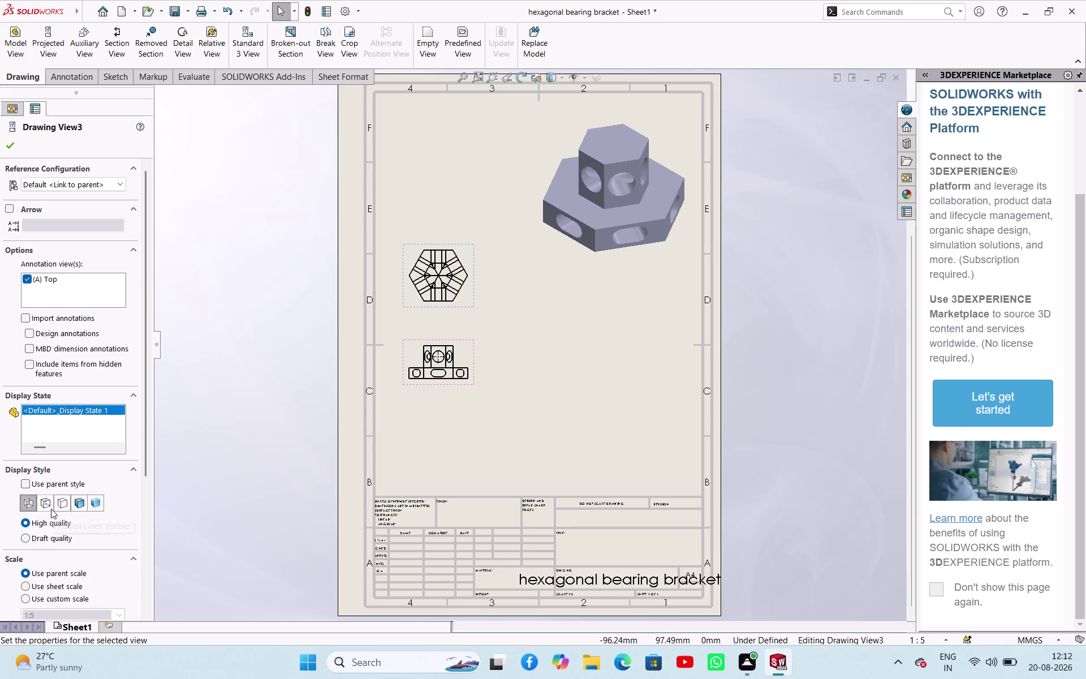
click(59, 503)
click(45, 499)
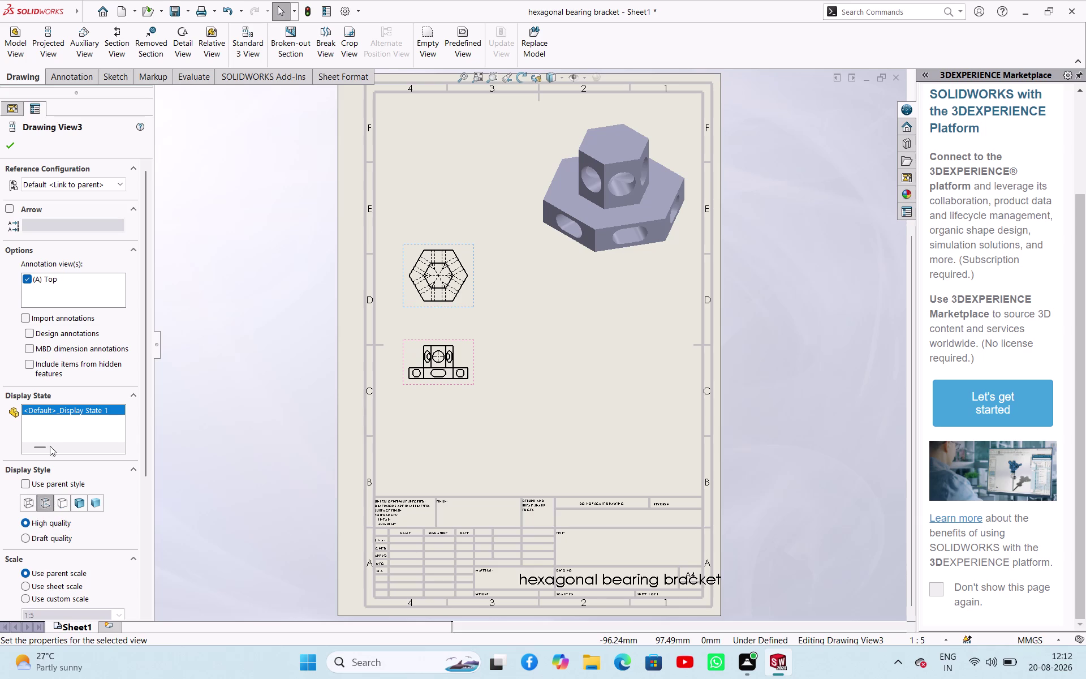
click(8, 147)
click(239, 279)
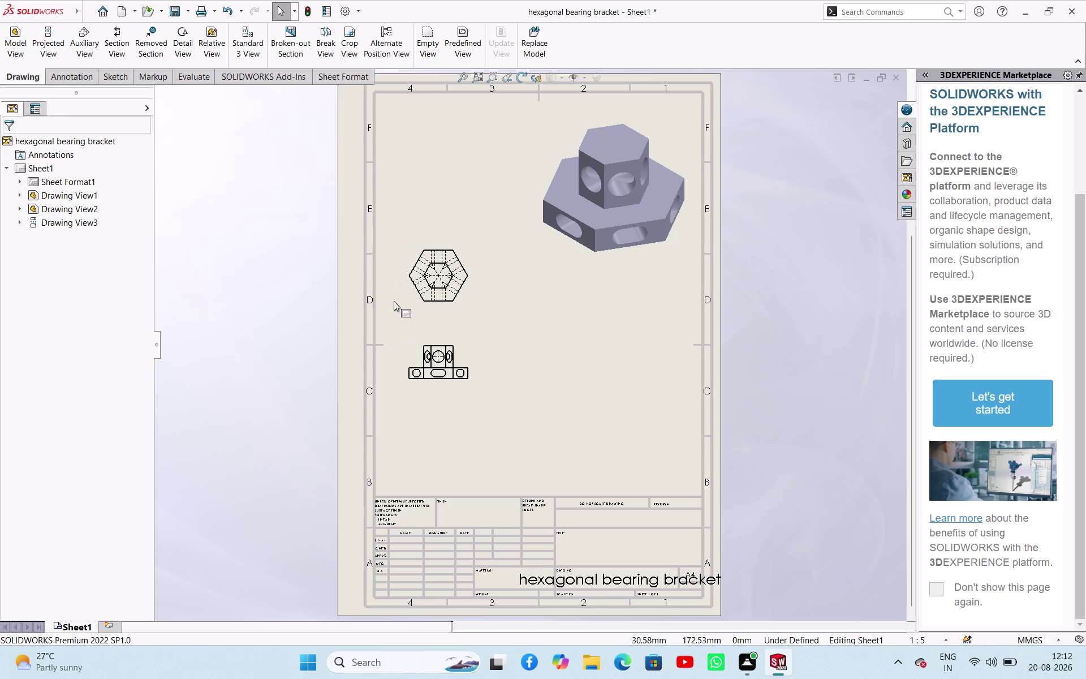
click(410, 301)
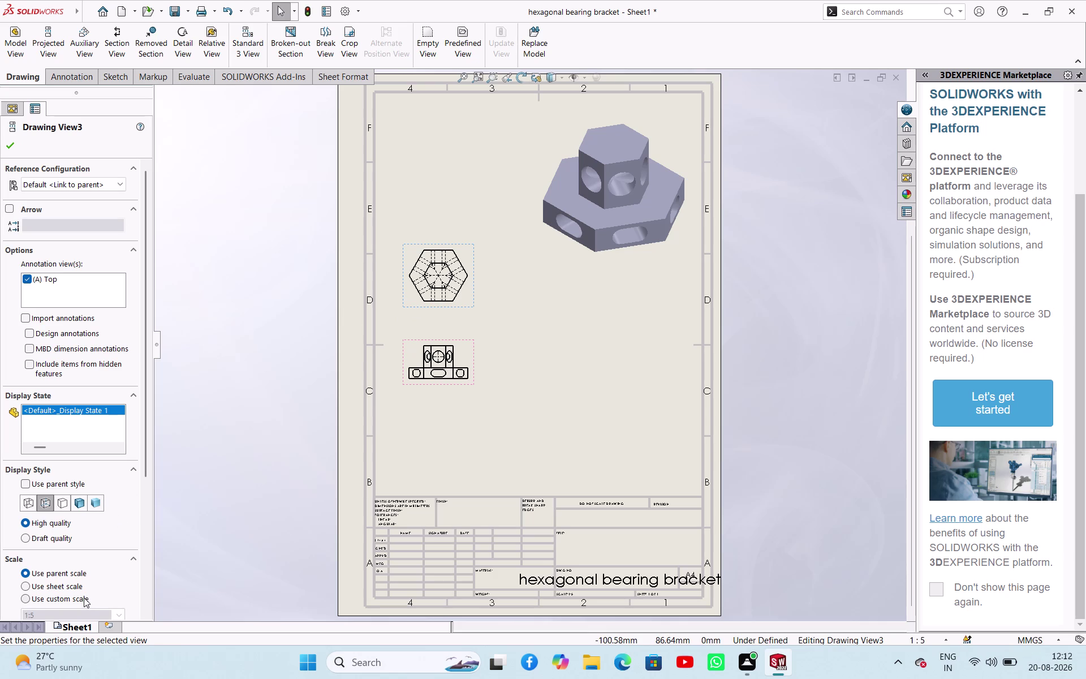
Set both the top view and front view to a custom 1:2 scale.
click(83, 598)
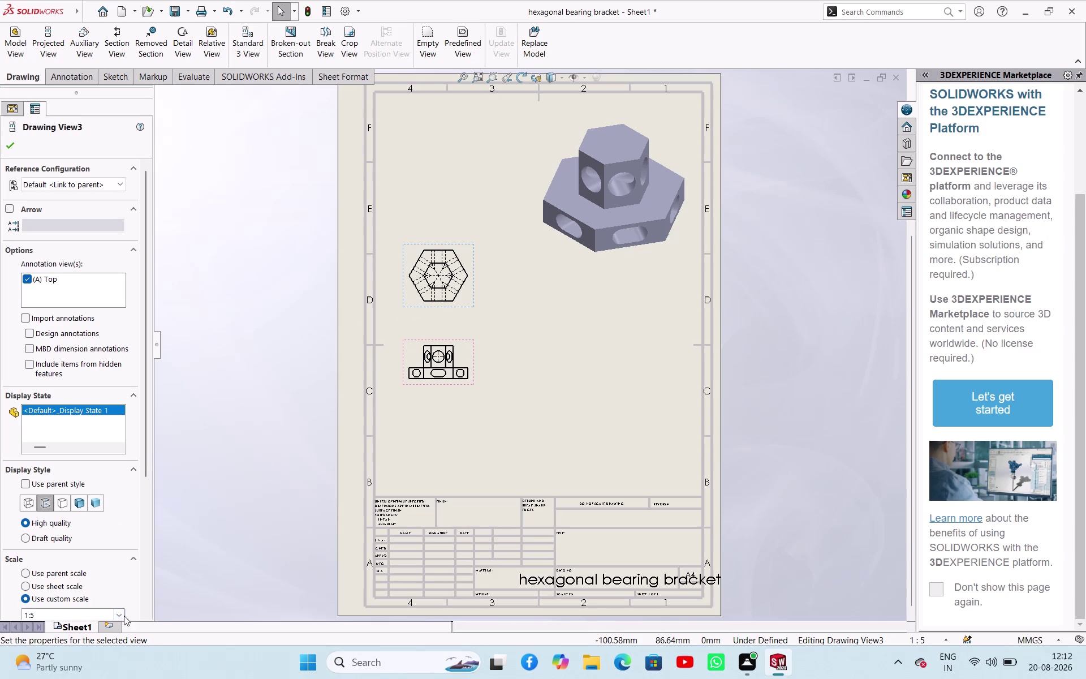
click(119, 614)
click(90, 493)
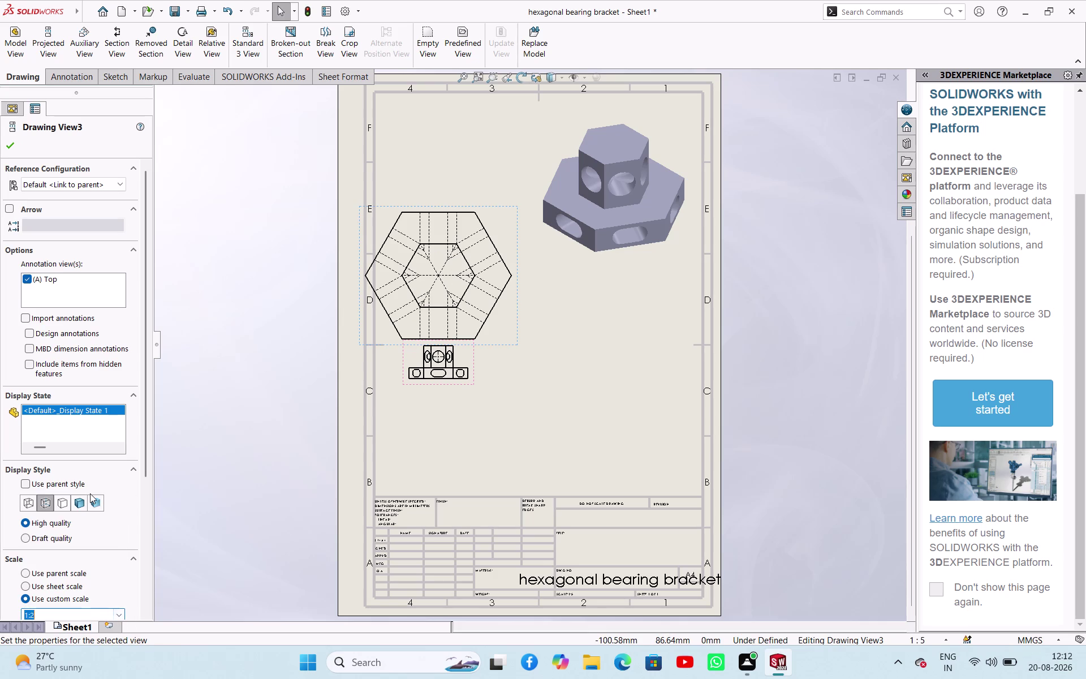
click(476, 379)
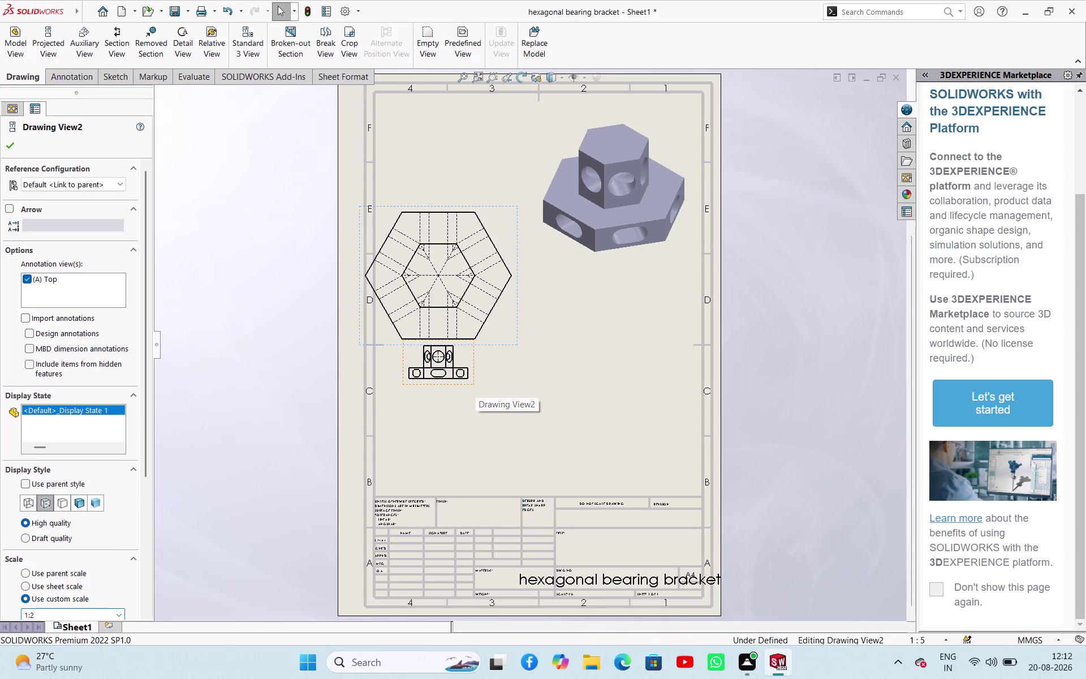
click(68, 597)
click(124, 609)
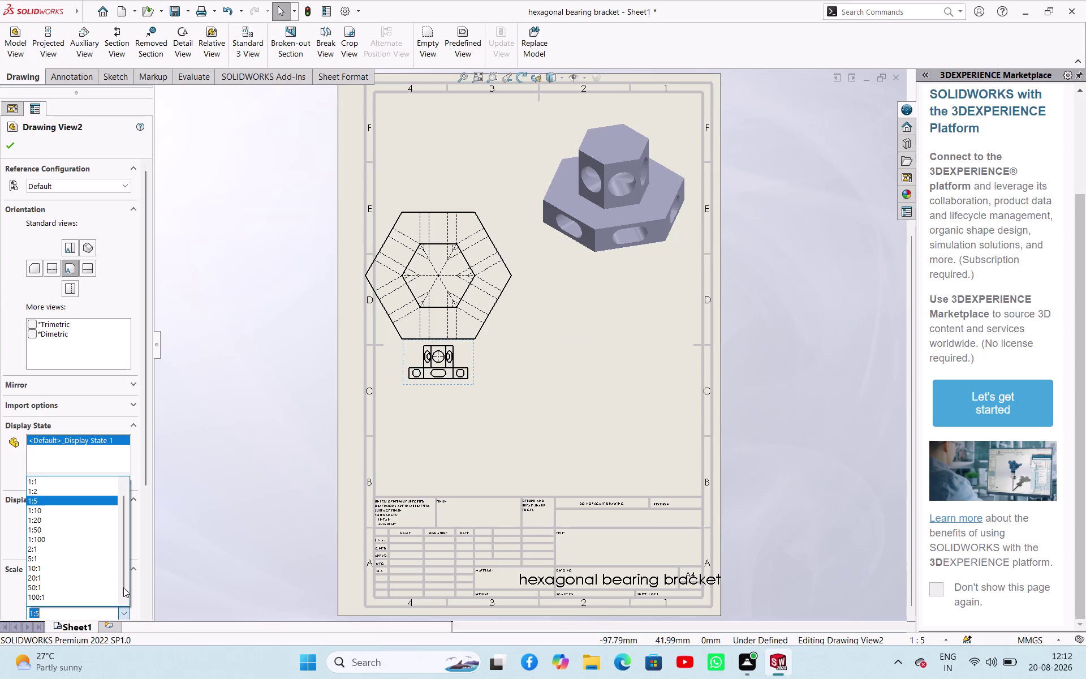
click(109, 492)
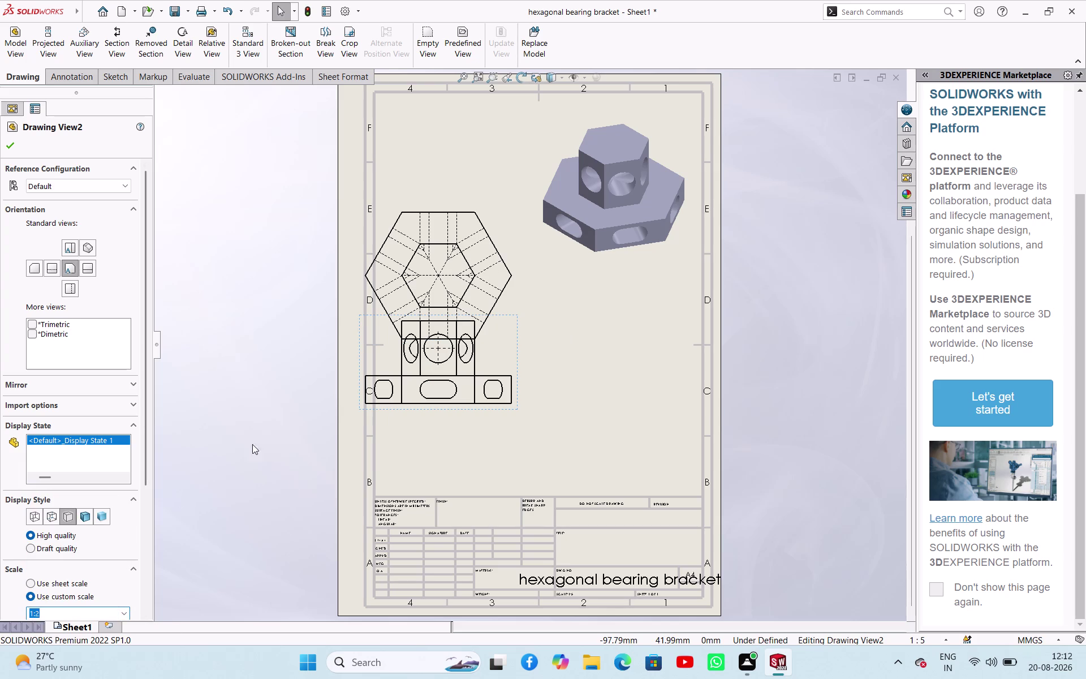
click(243, 438)
Drag the top view up and the front view down to space them apart.
drag(515, 304, 517, 287)
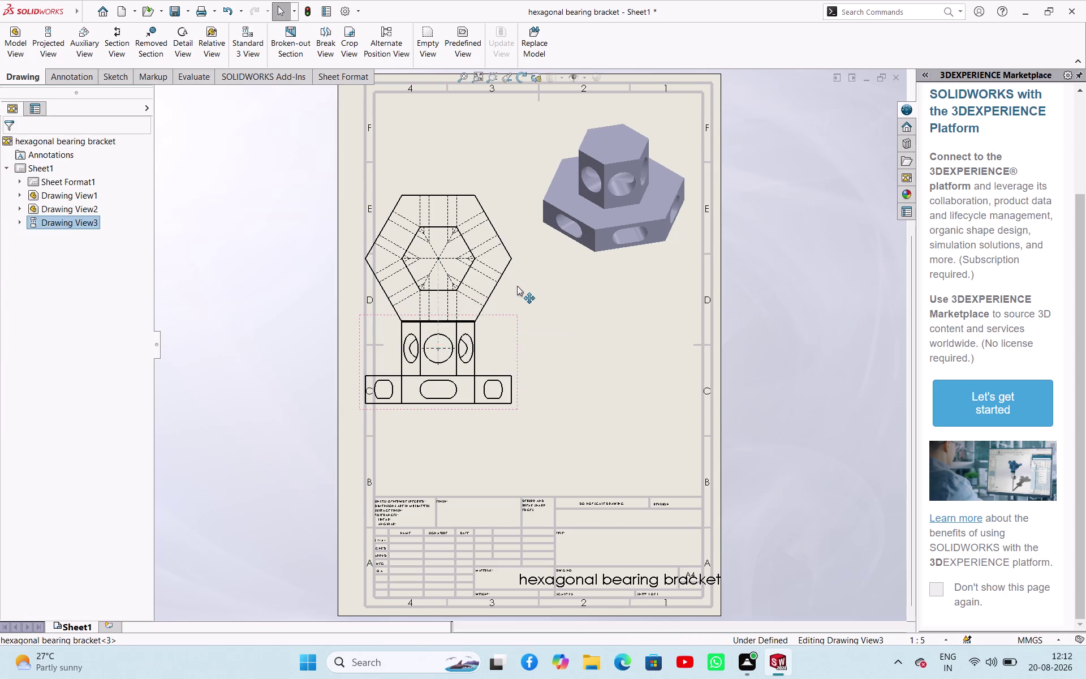
drag(516, 287, 526, 267)
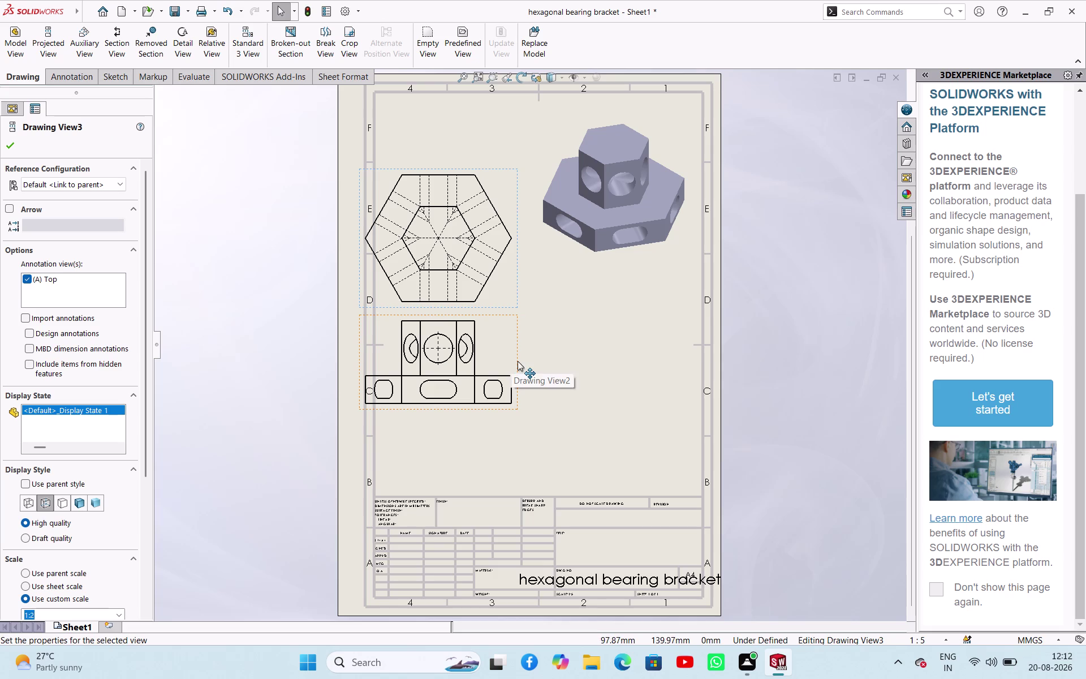
drag(518, 361, 538, 400)
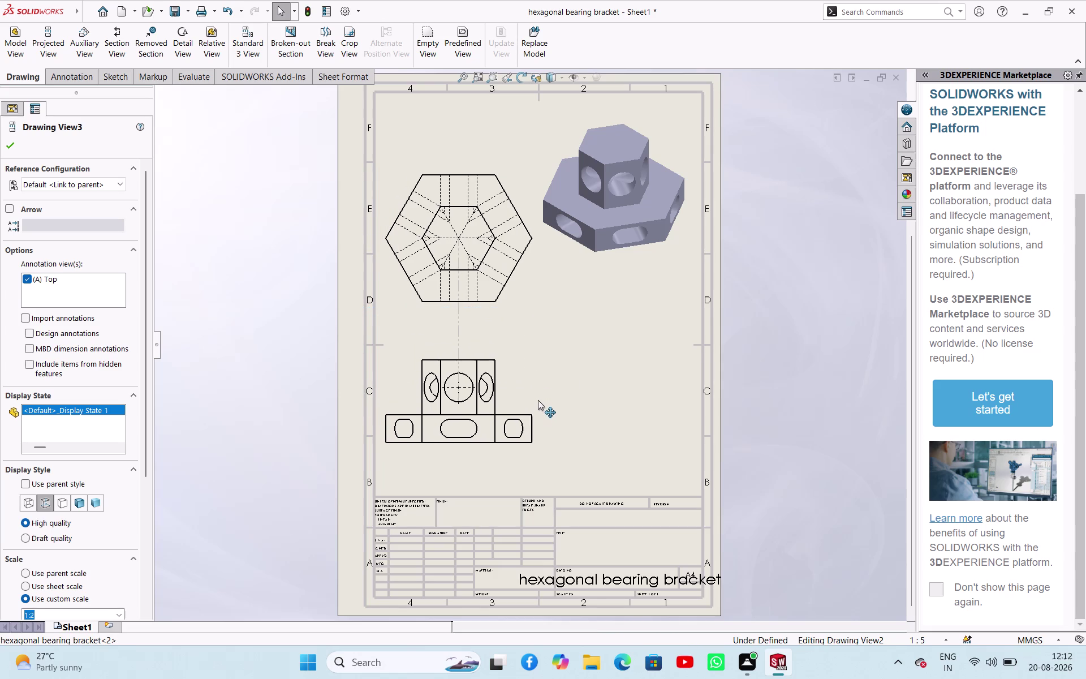
drag(538, 400, 538, 402)
click(213, 285)
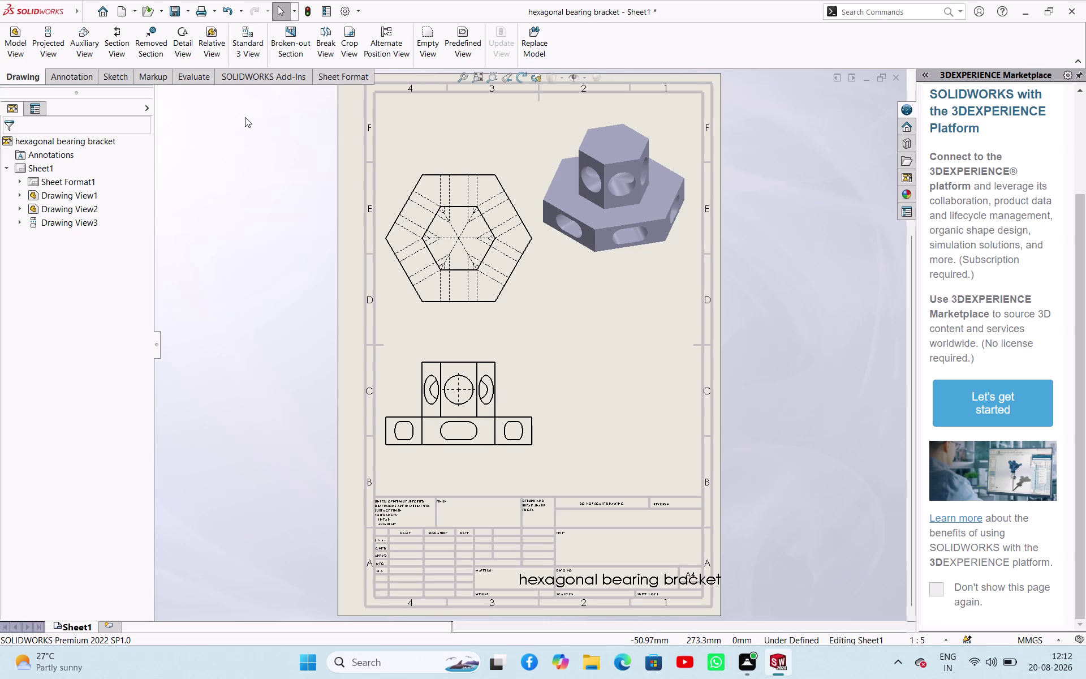
Cancel the Balloon tool and launch Smart Dimension with a mouse gesture.
right_drag(242, 264, 302, 216)
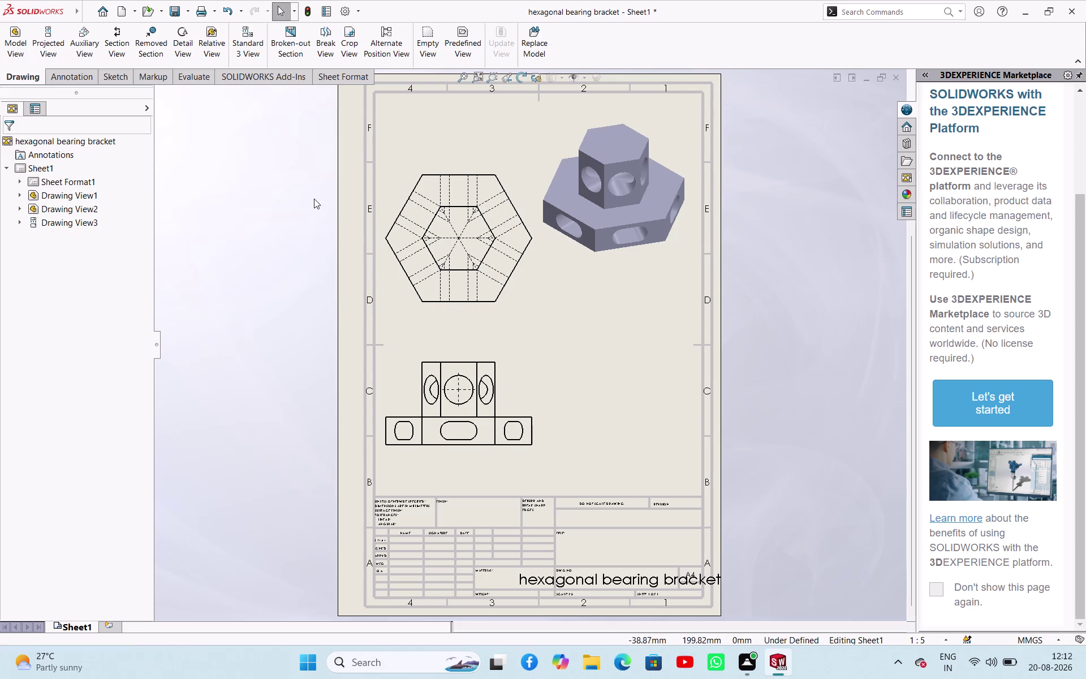
right_drag(303, 216, 318, 182)
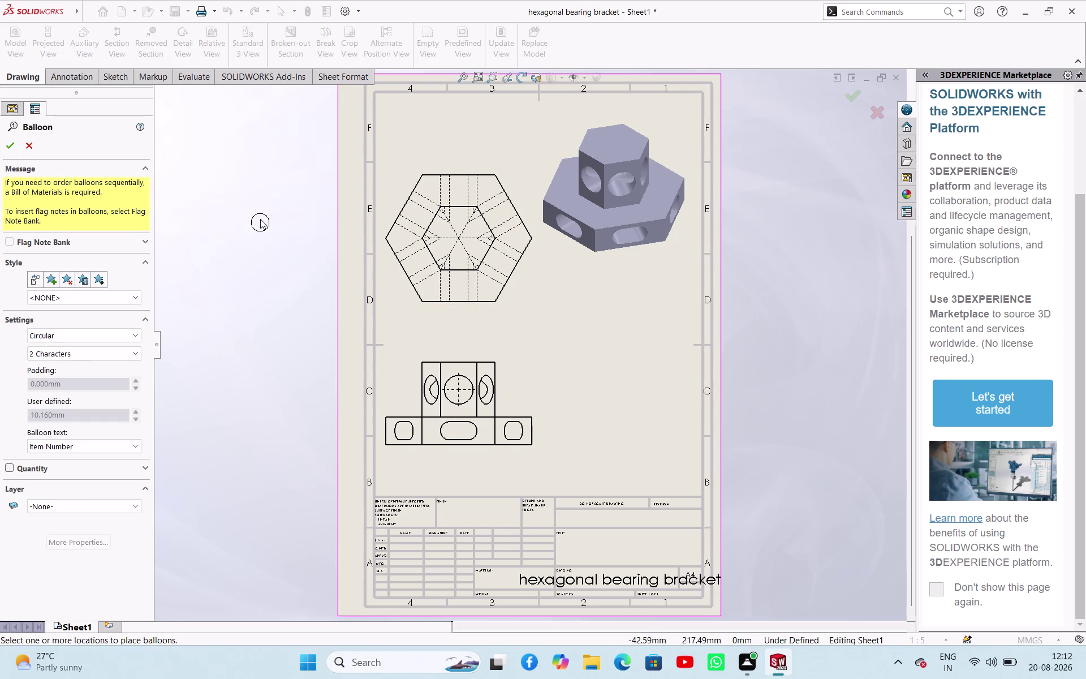
key(Escape)
right_drag(255, 231, 282, 176)
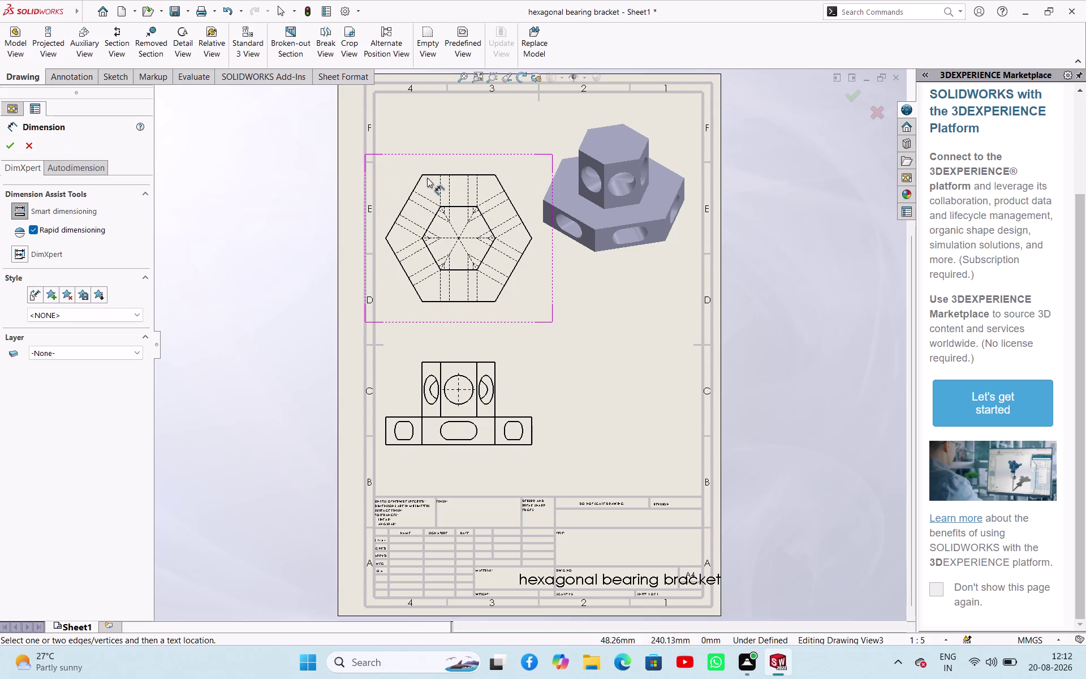
Dimension the top view's 80 and 40 hexagon widths.
click(457, 173)
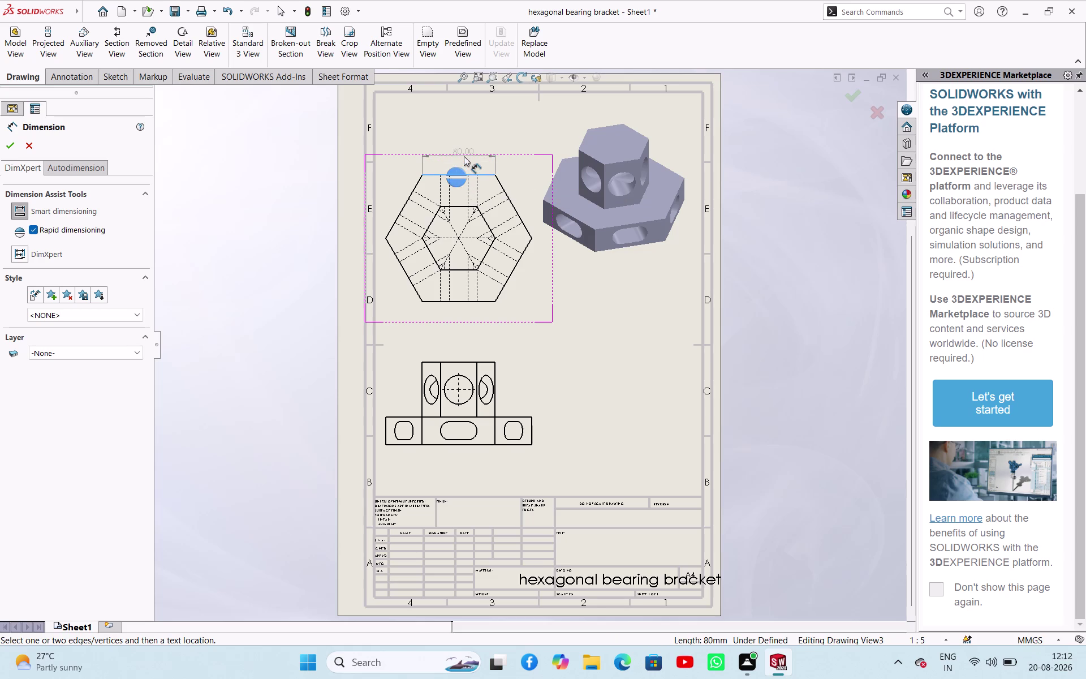
click(464, 157)
click(457, 206)
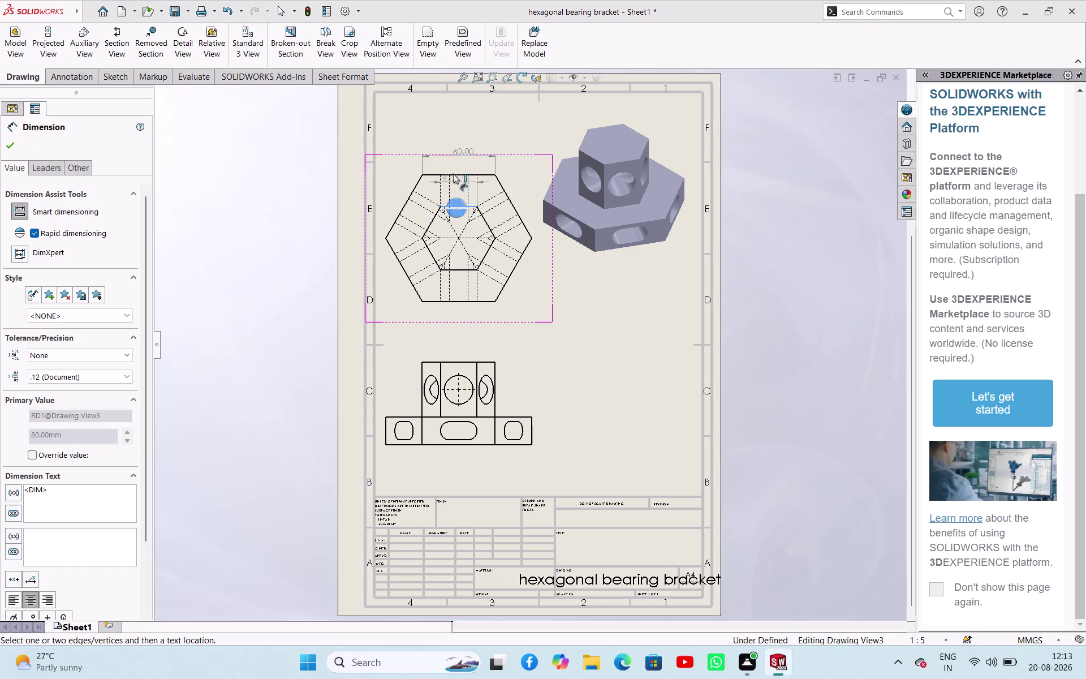
click(463, 141)
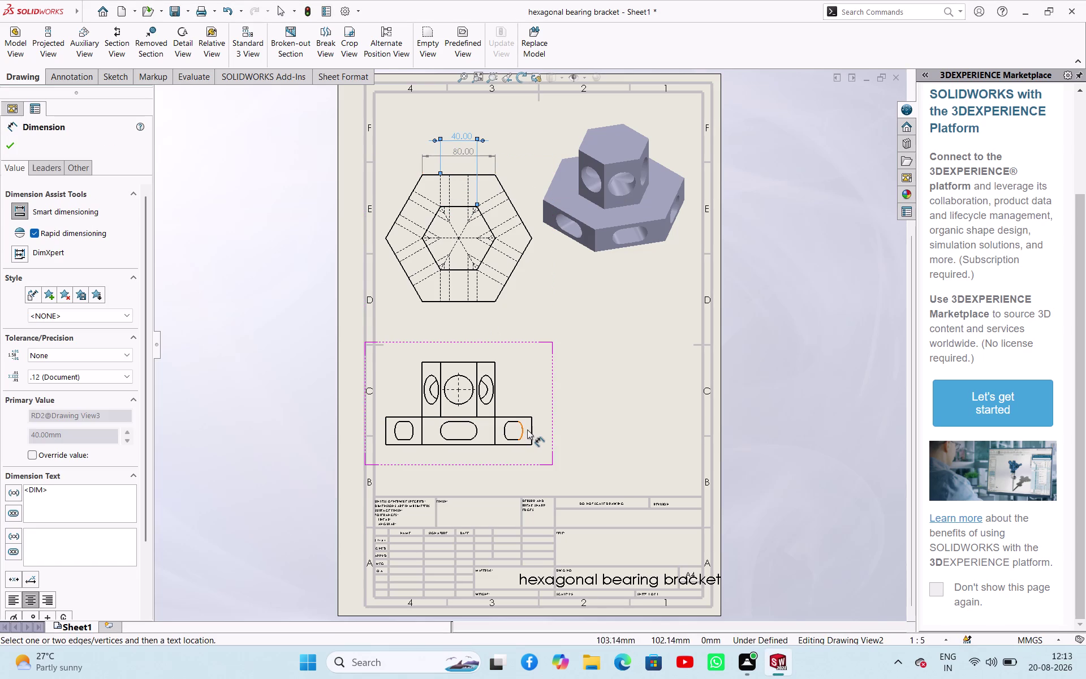
click(532, 430)
Dimension the front view's 30 base height and 60 block height.
click(533, 431)
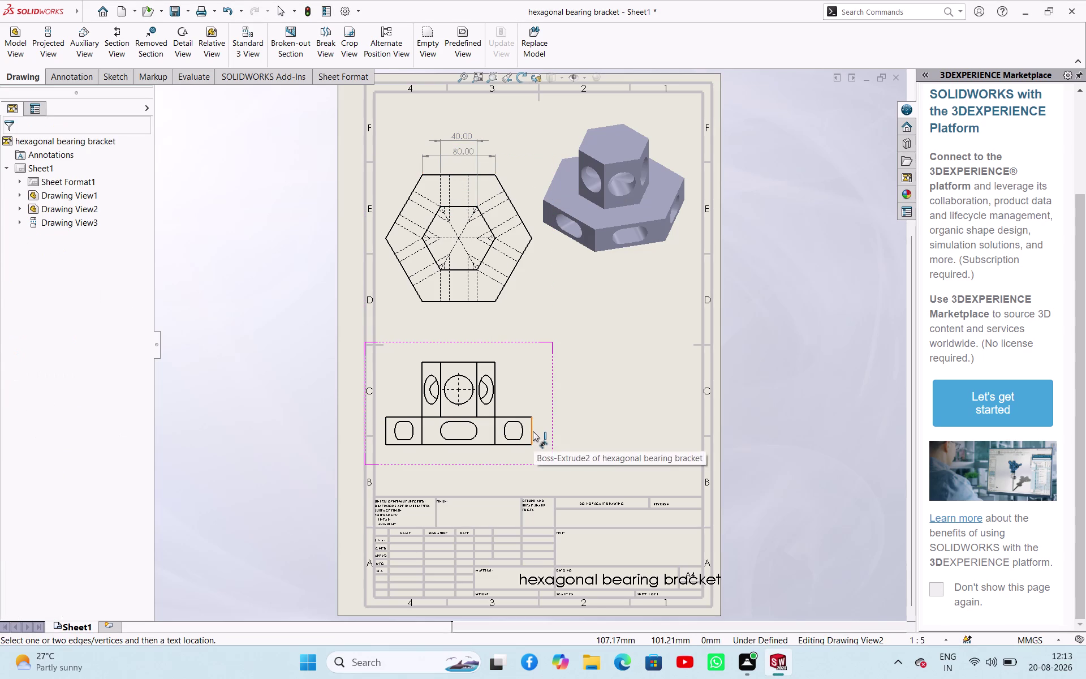
click(550, 438)
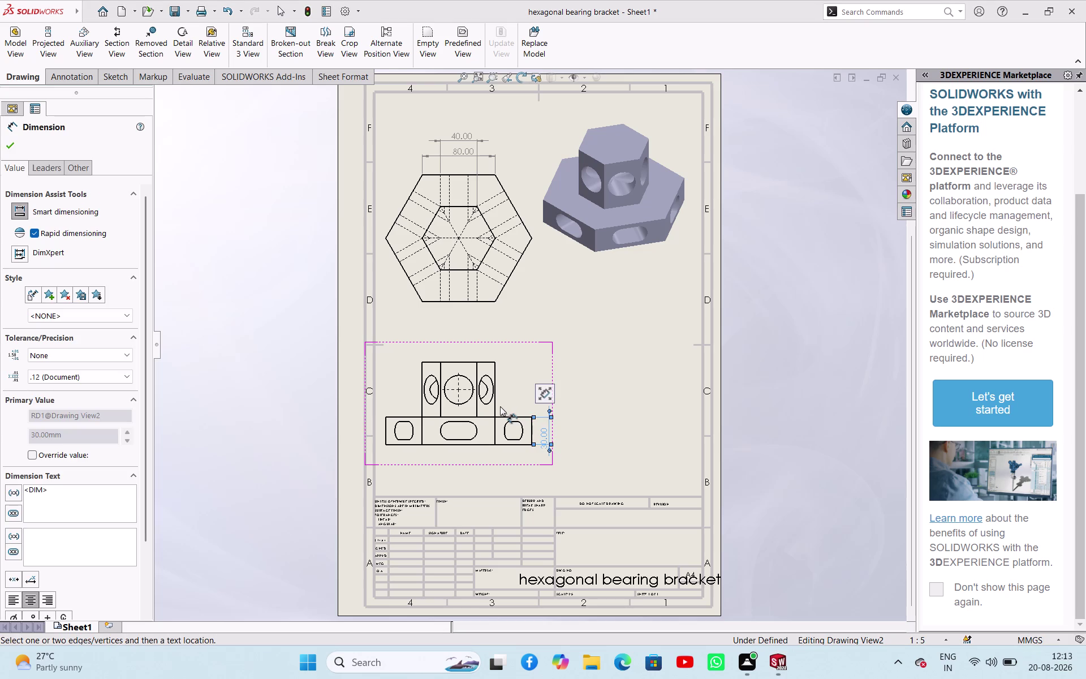
click(496, 405)
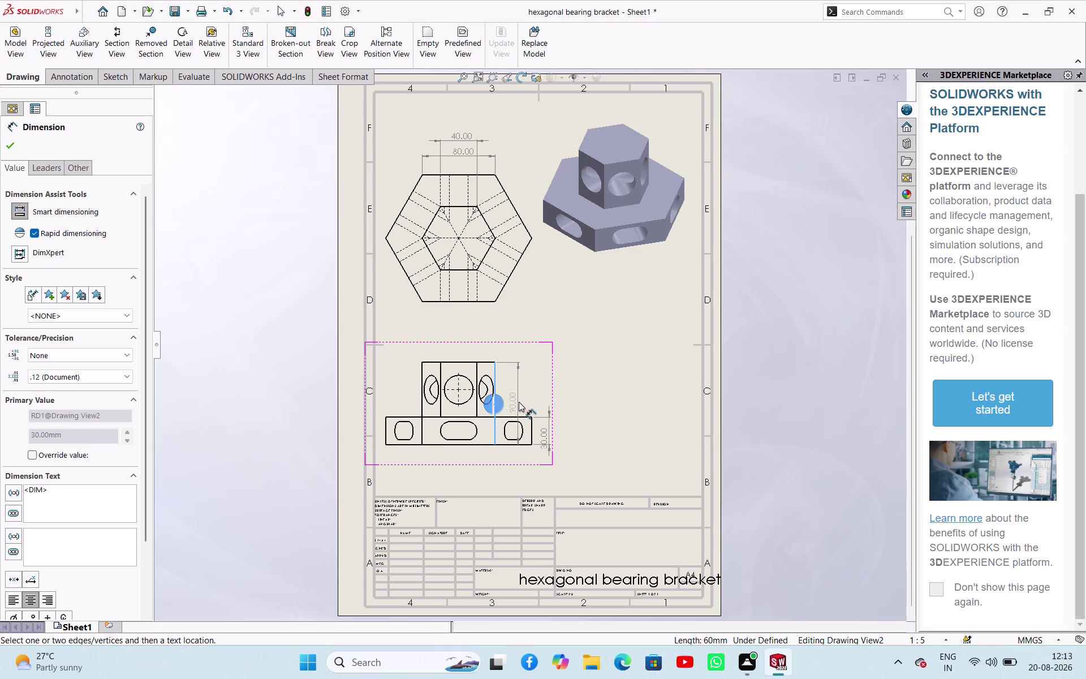
key(Escape)
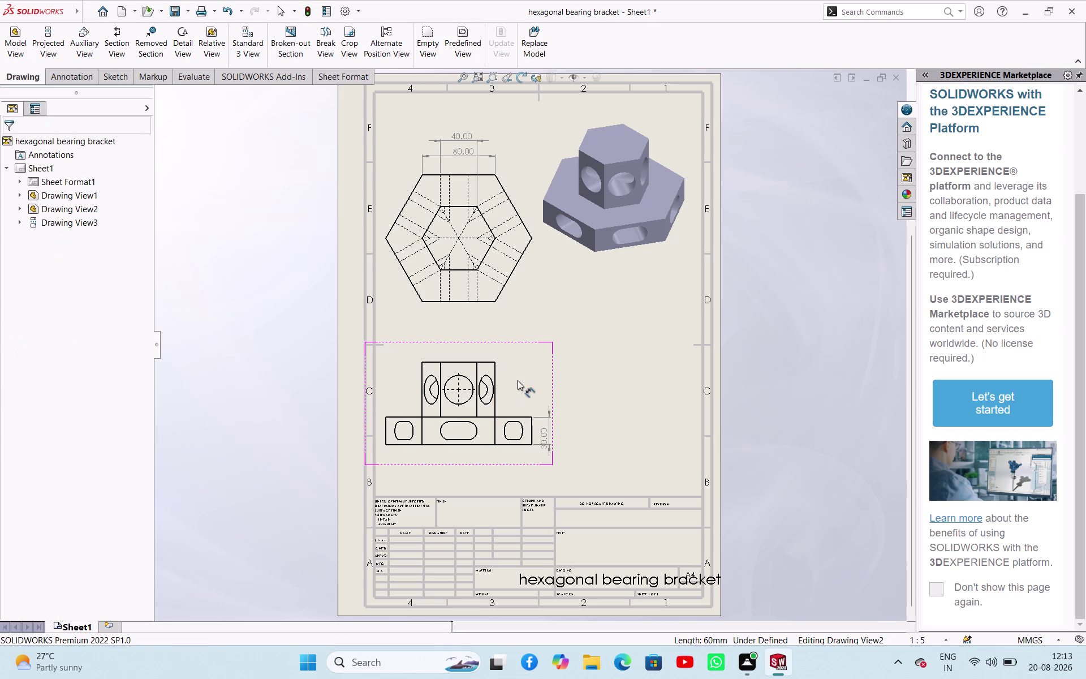
scroll(down, 3)
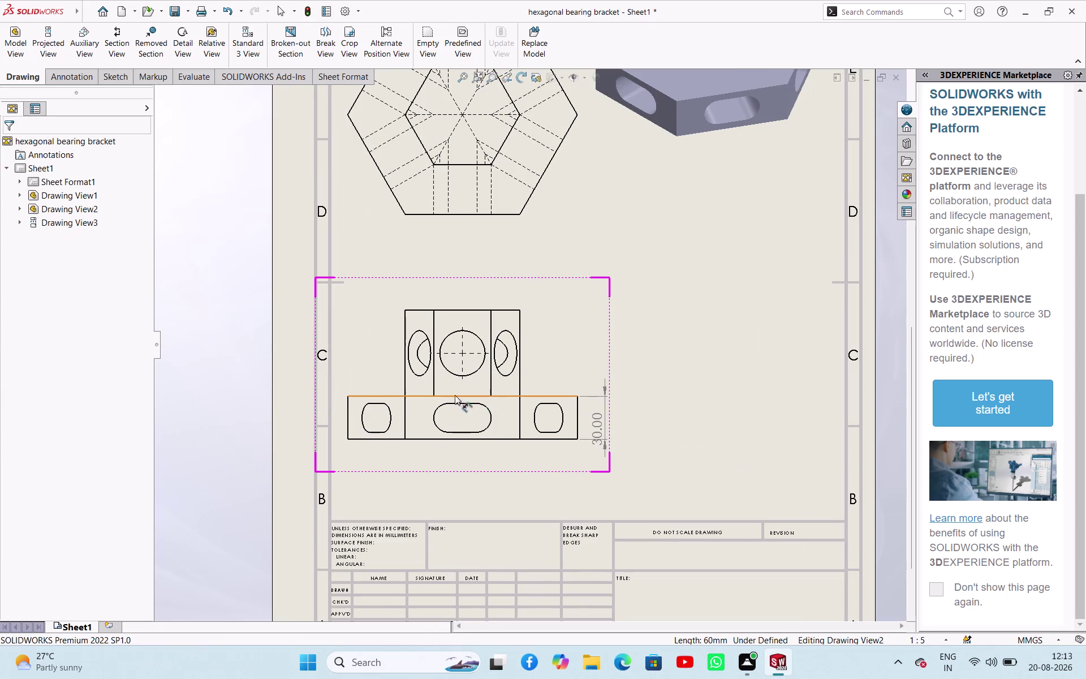
click(389, 396)
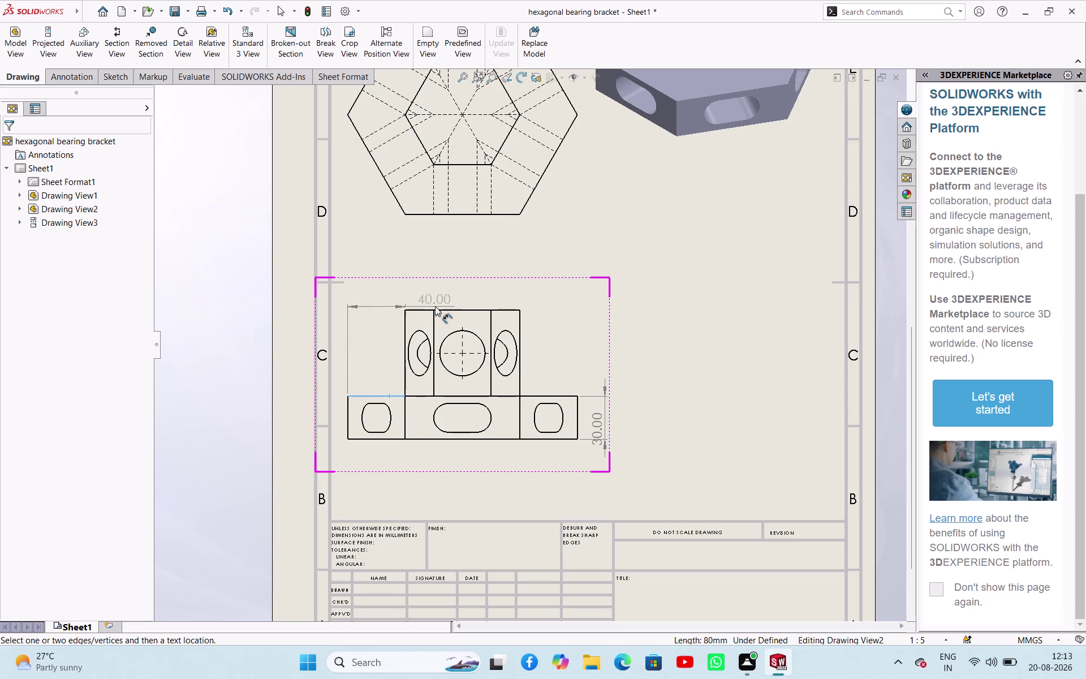
click(443, 311)
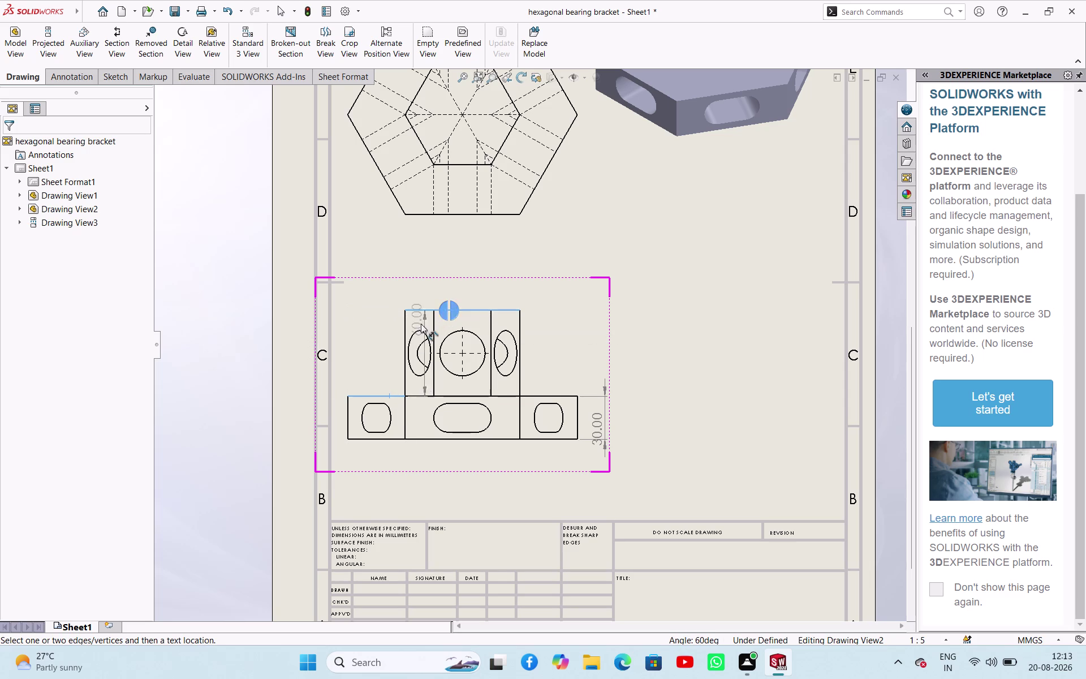
click(598, 365)
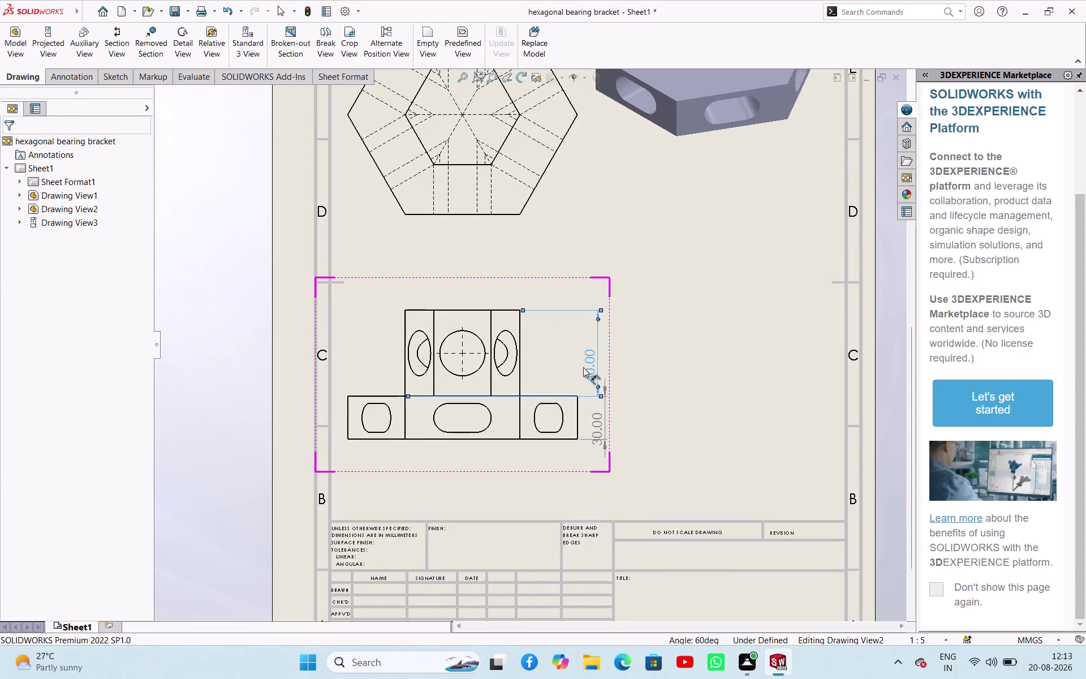
click(480, 366)
click(545, 259)
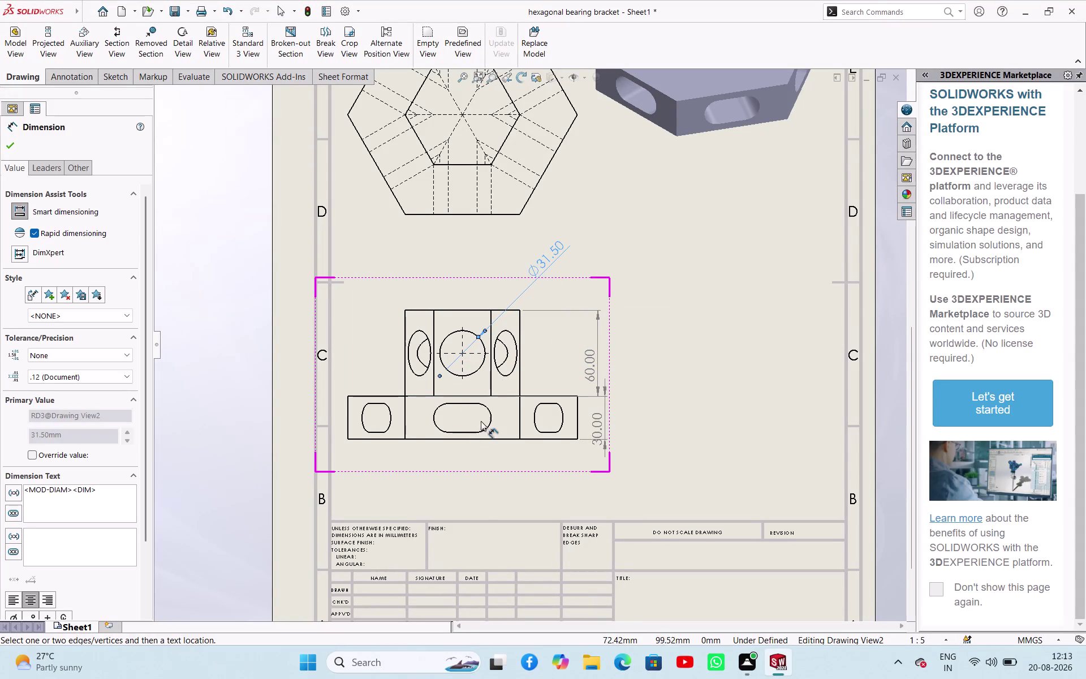
Add the R10 slot radius and 20 slot width, then finish dimensioning.
click(437, 412)
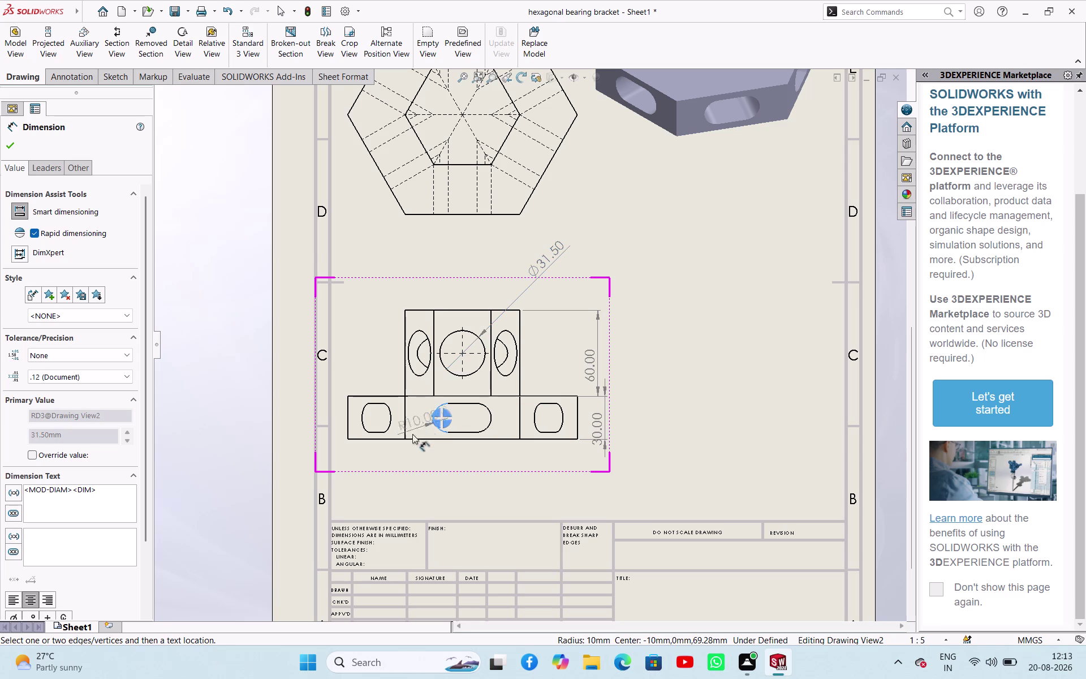
click(399, 463)
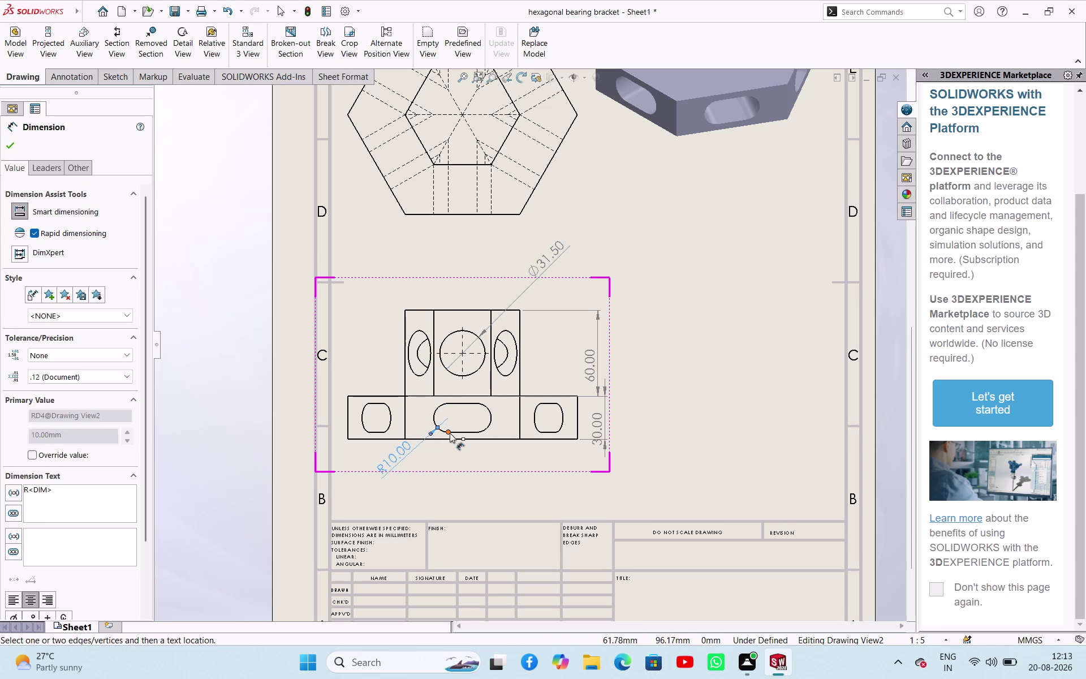
click(449, 433)
click(477, 431)
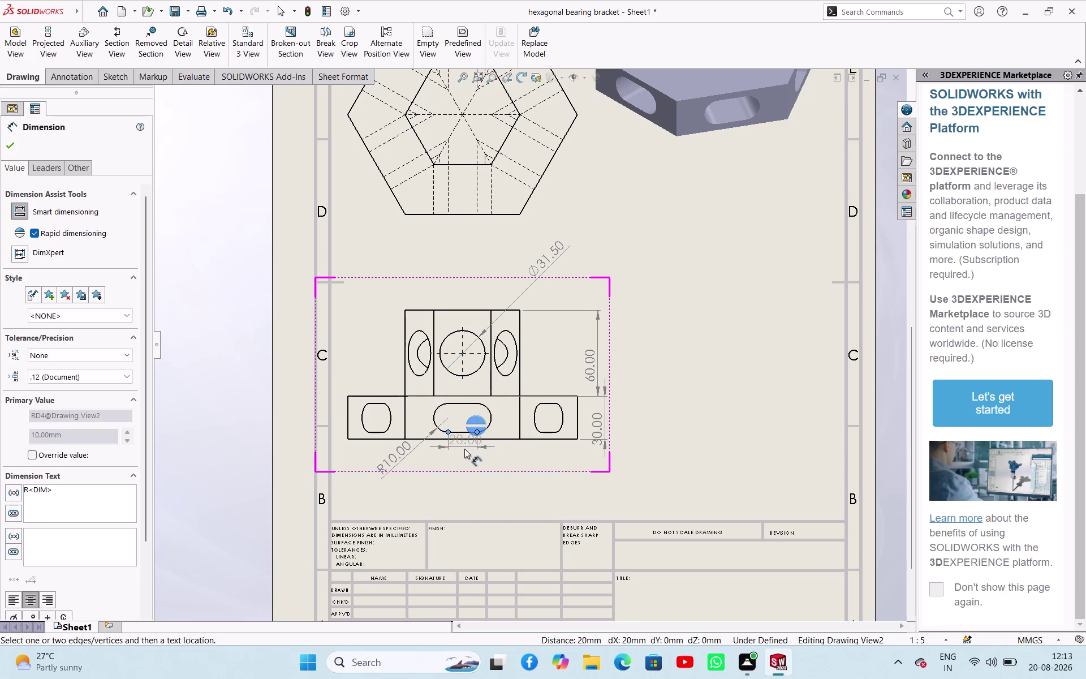
click(465, 464)
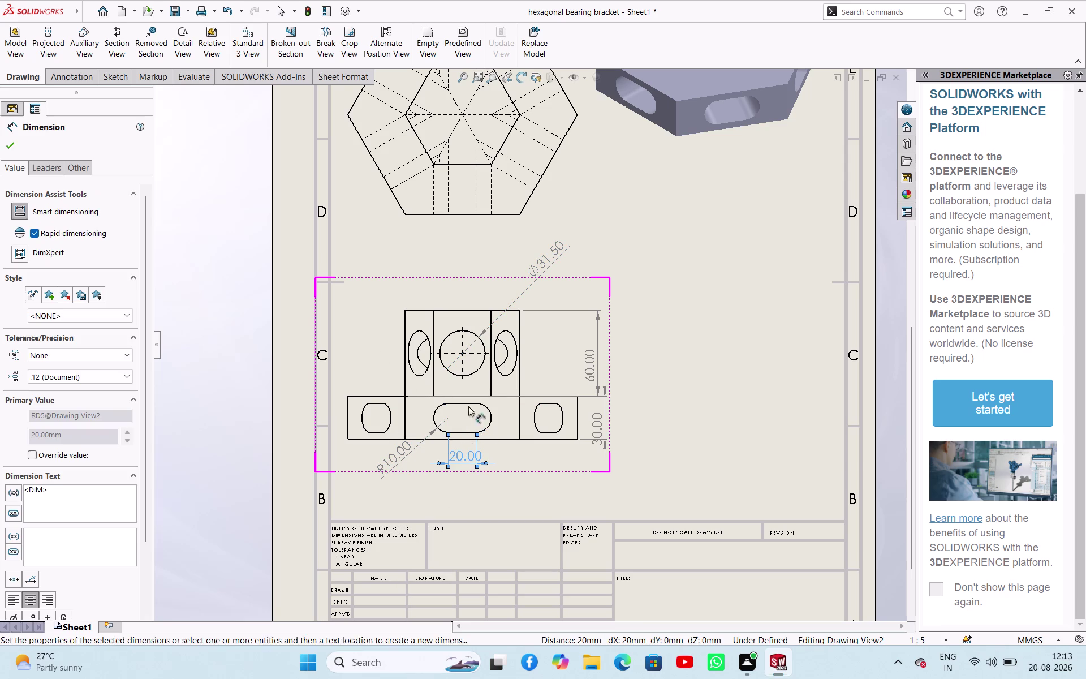
scroll(up, 3)
scroll(up, 3)
scroll(down, 3)
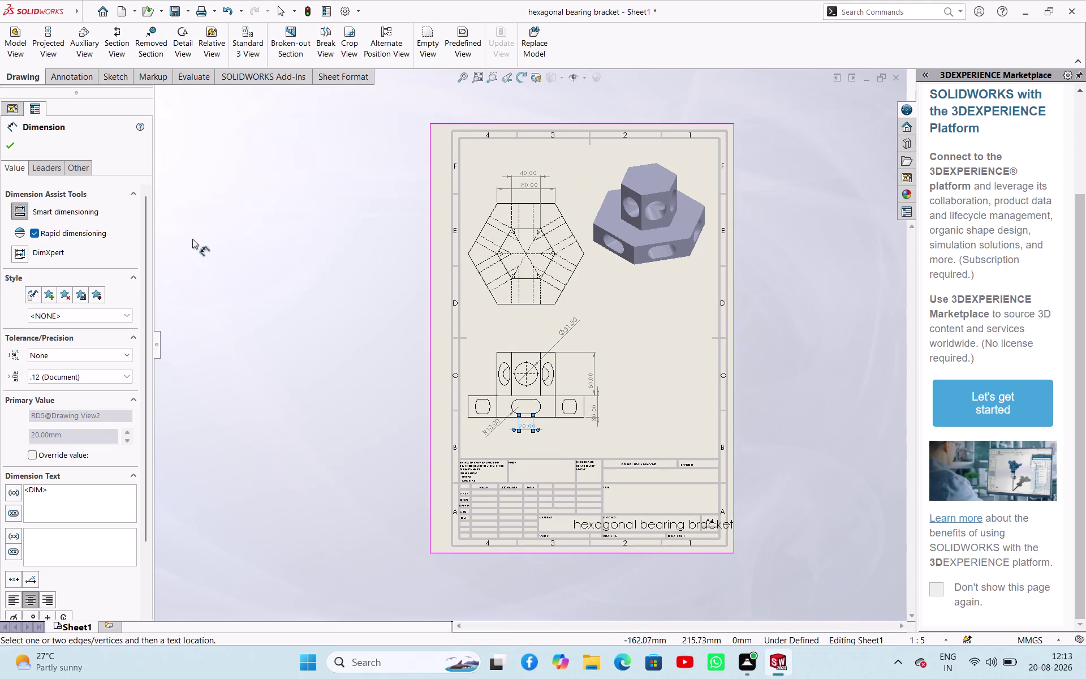
click(11, 141)
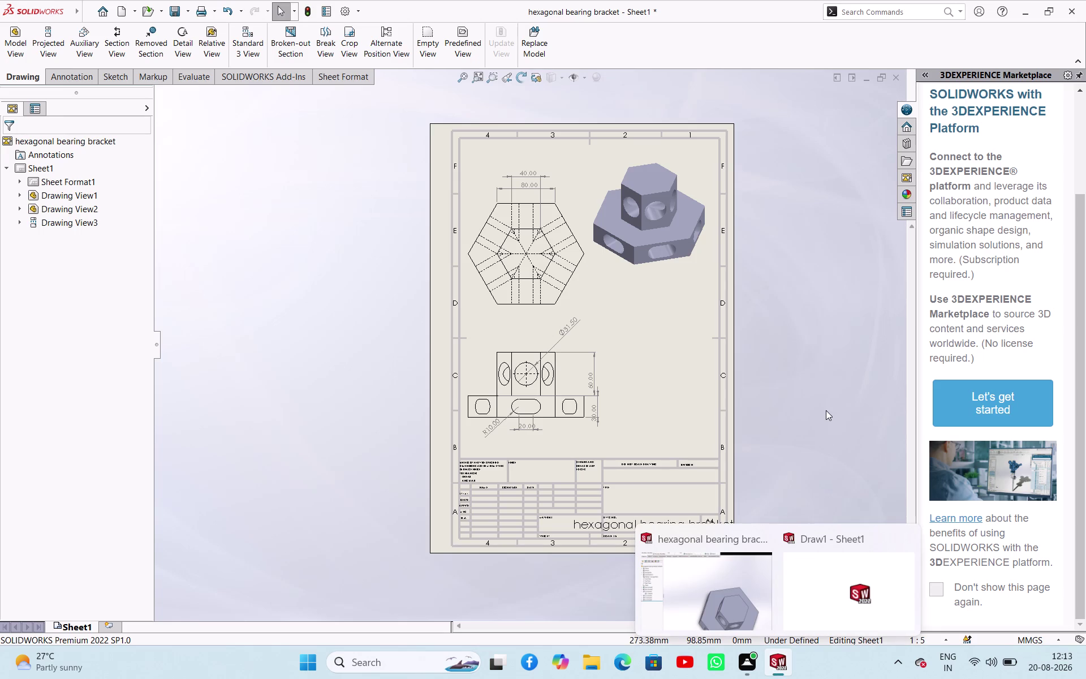
Export the drawing as a PDF named 'hexagonal bearing bracket draft'.
key(ctrl+s)
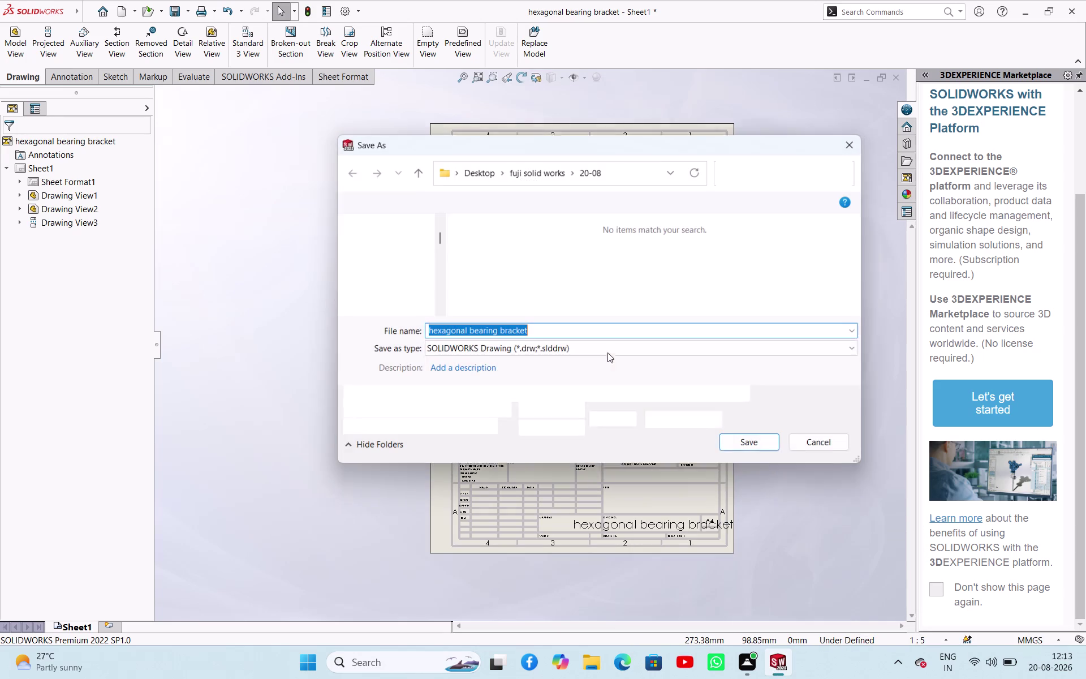
click(607, 345)
click(603, 402)
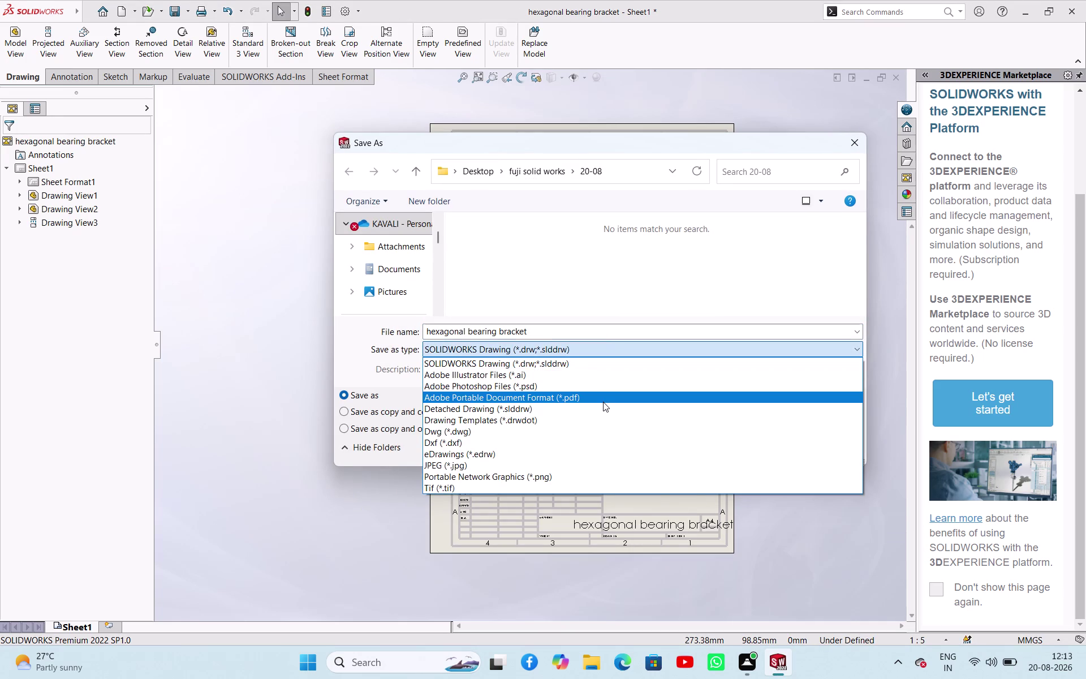
click(579, 376)
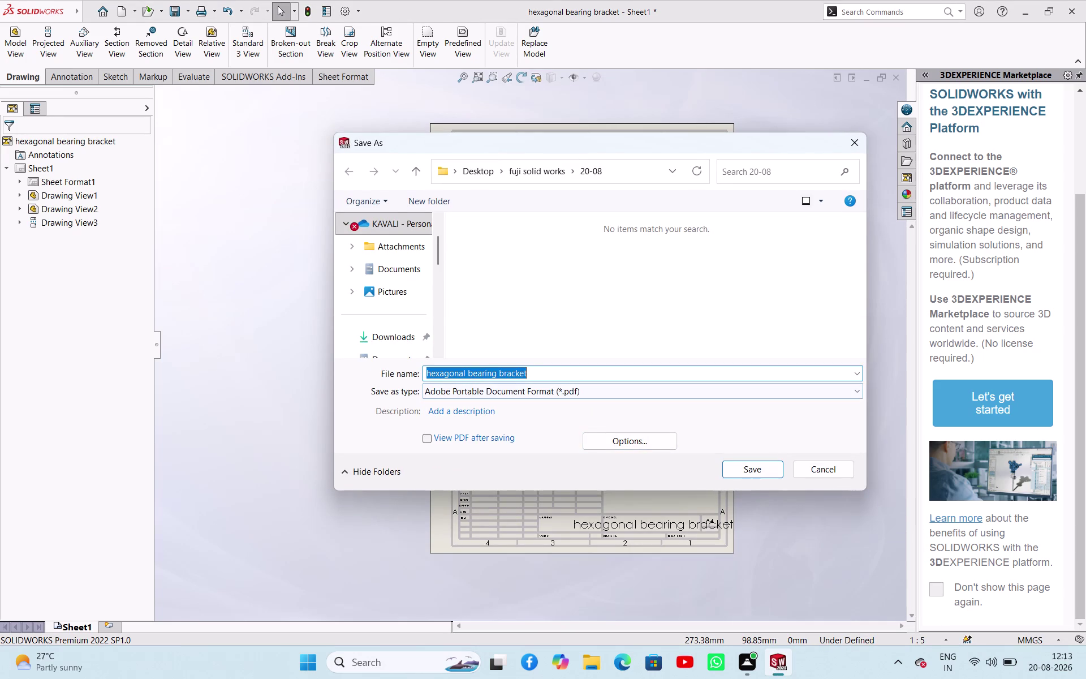
key(space)
text(dr)
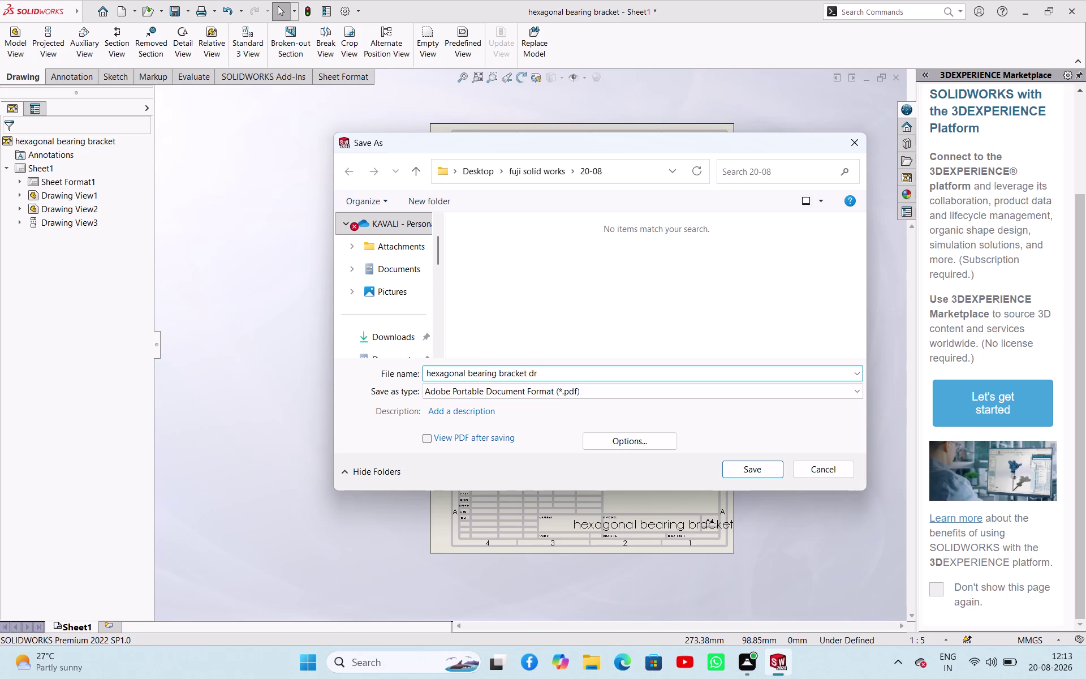
text(aft)
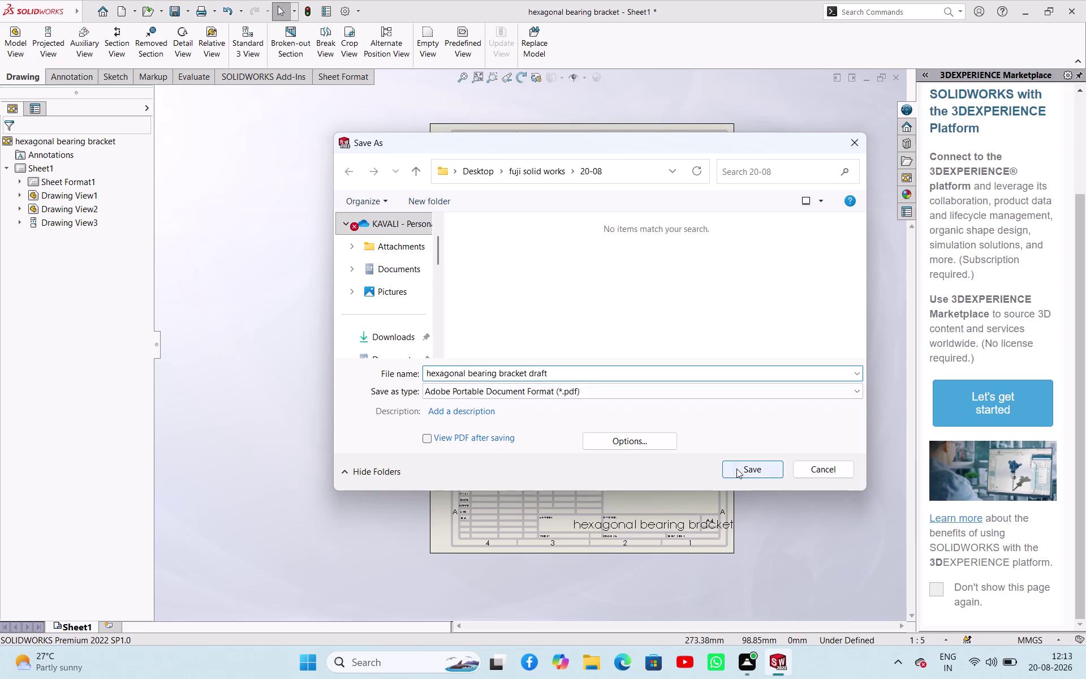
click(736, 468)
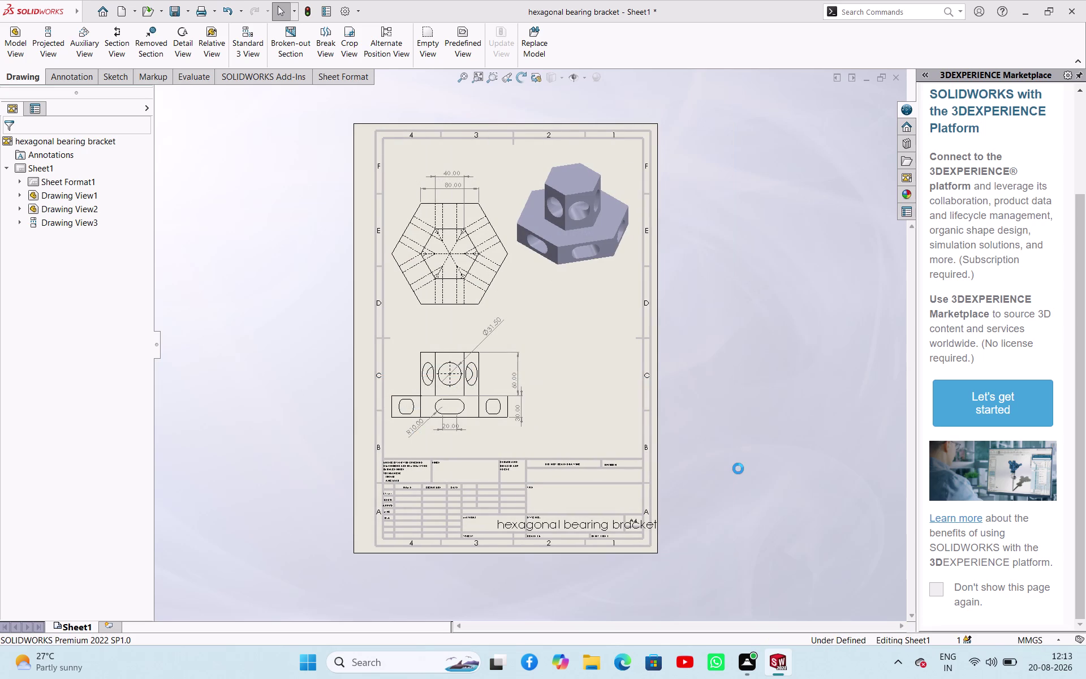